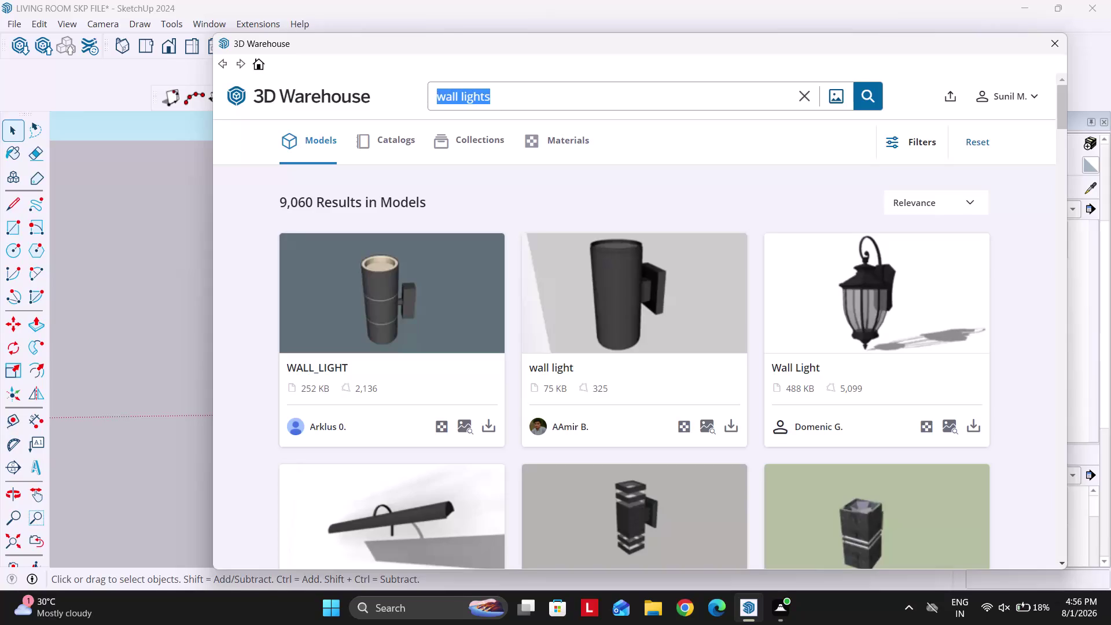
Search the 3D Warehouse for 'plants'.
text(plant)
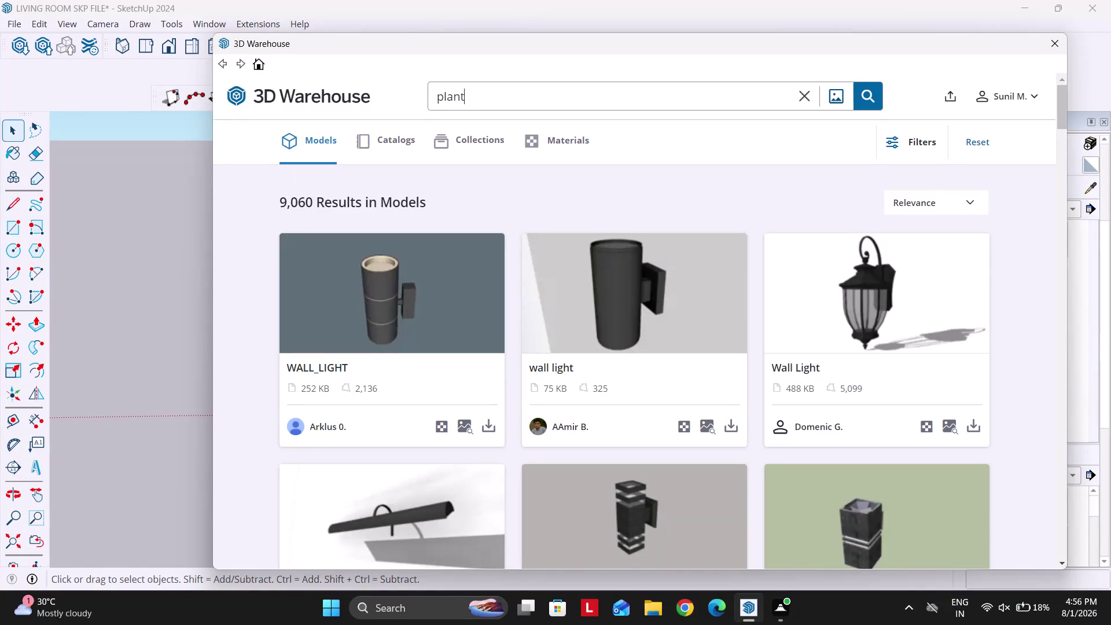
text(s)
key(Return)
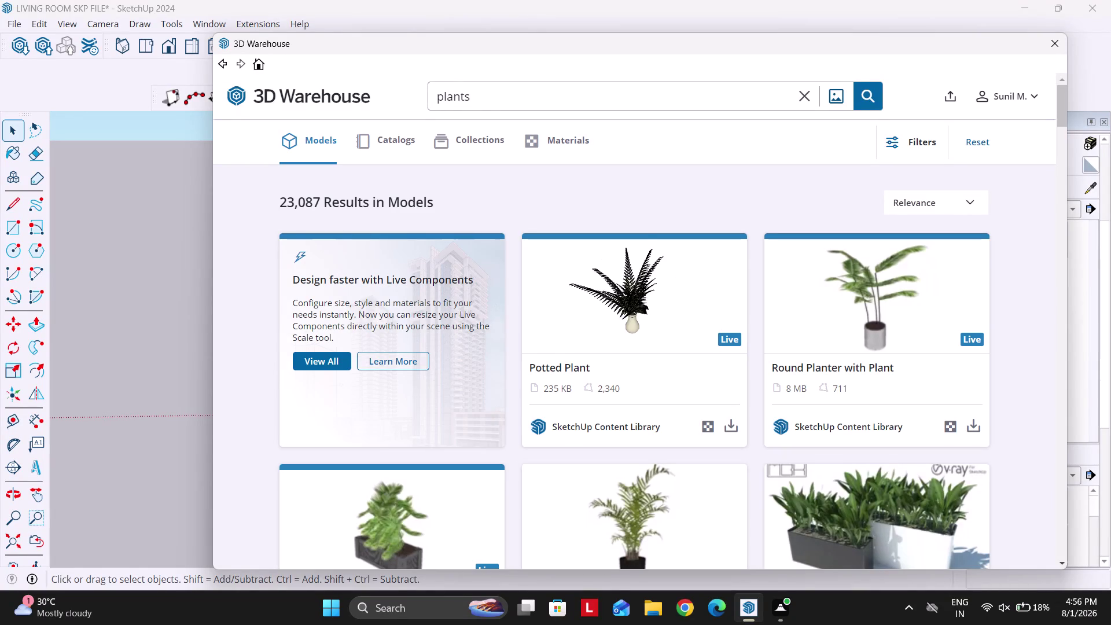
Scroll the results and download the slim 'Plant' model, confirming Yes to load it.
scroll(down, 3)
scroll(down, 3)
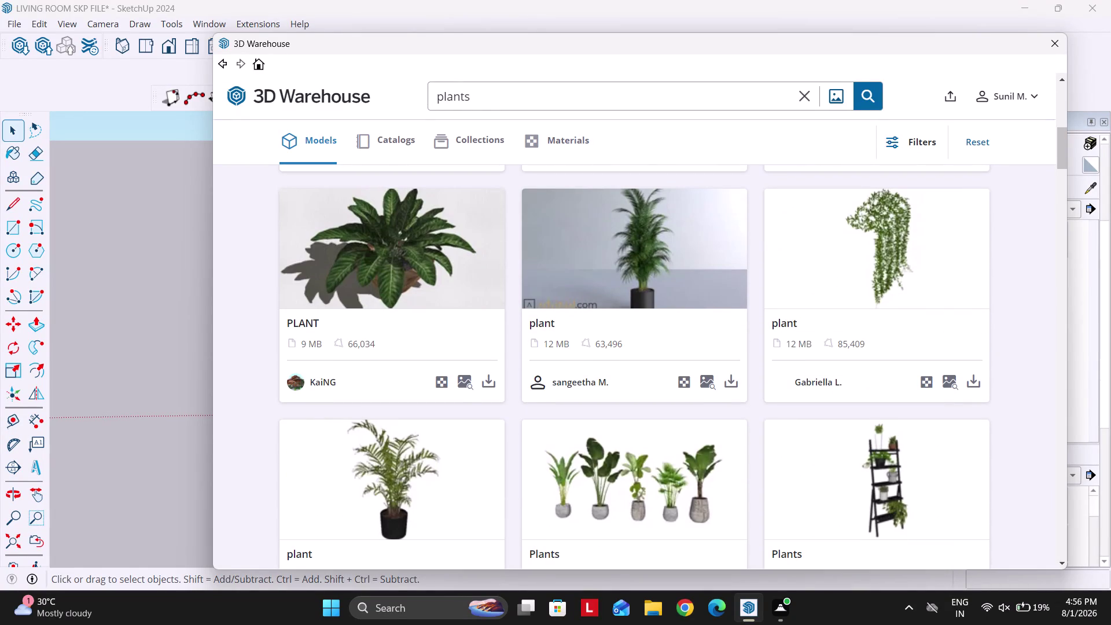
scroll(down, 3)
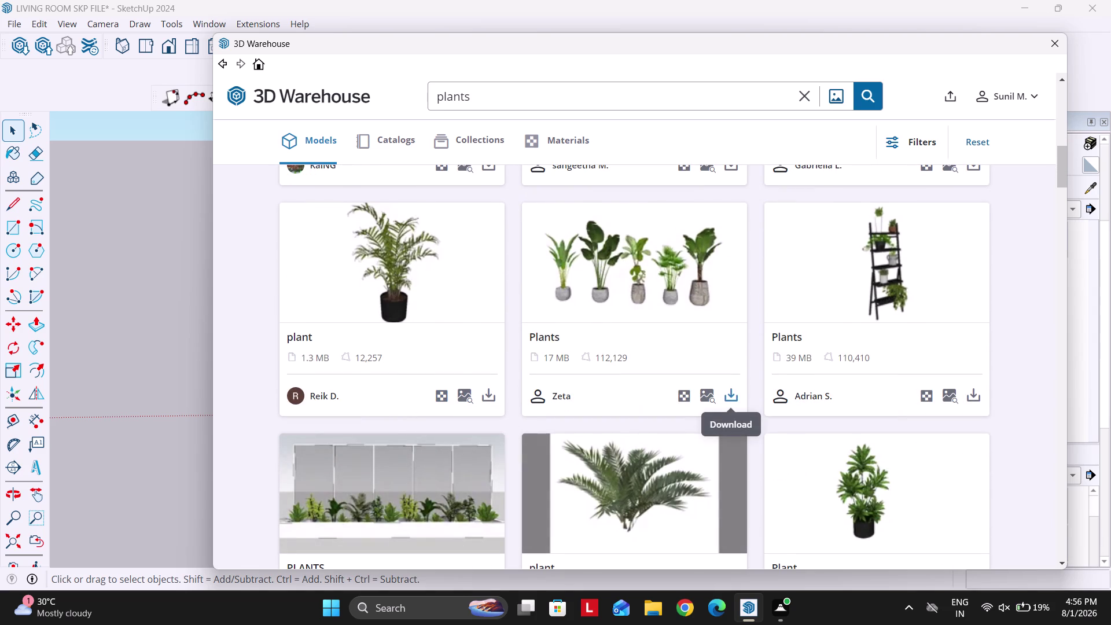
scroll(down, 3)
scroll(down, 3)
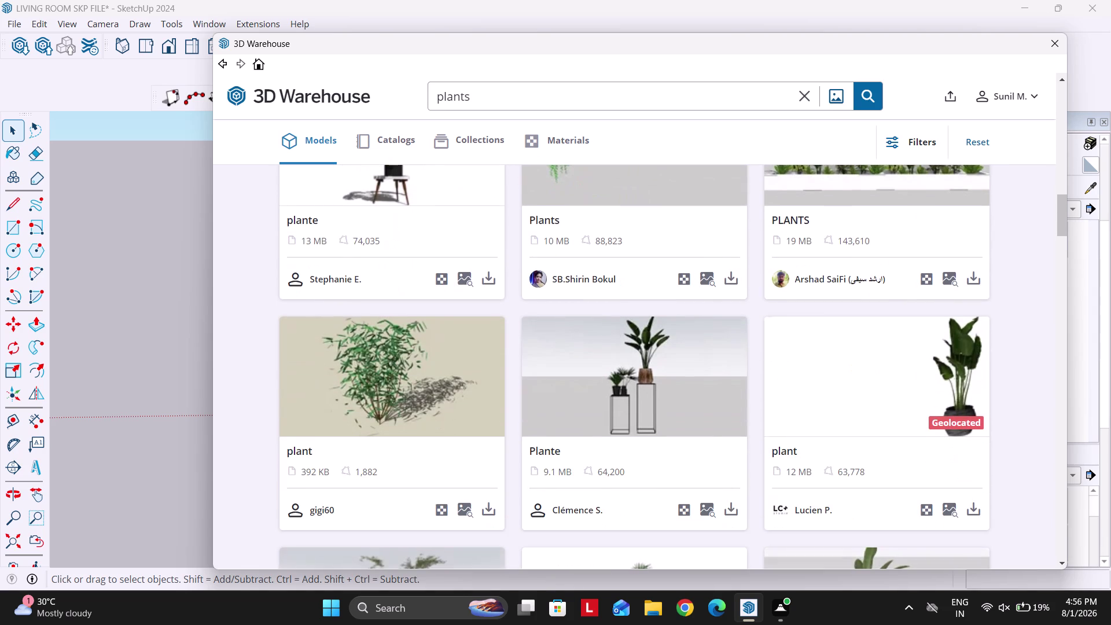
scroll(down, 3)
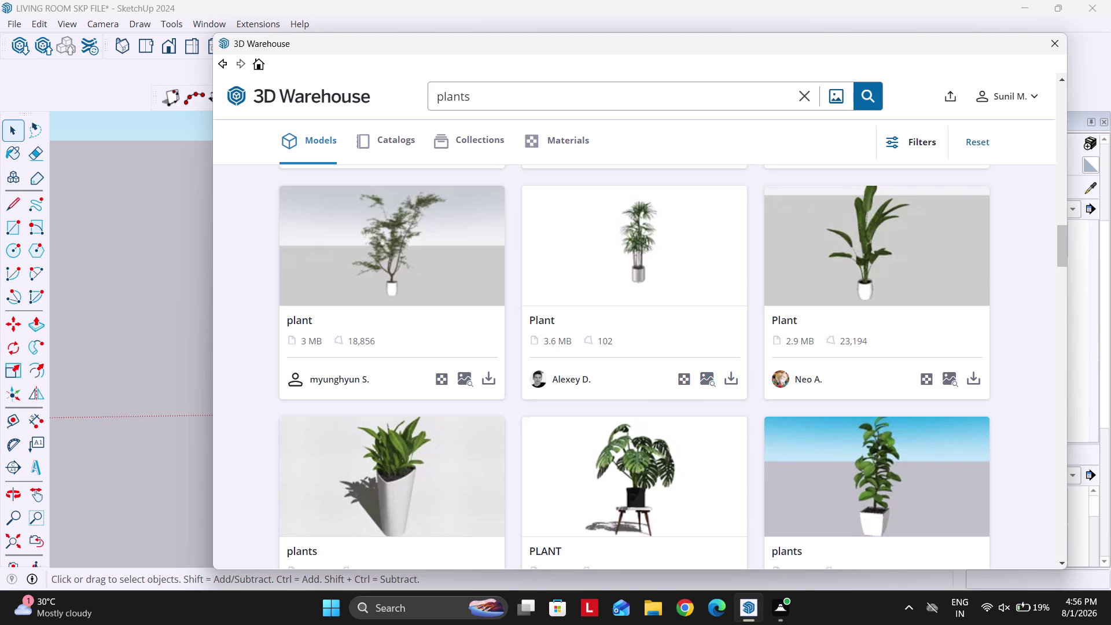
click(732, 381)
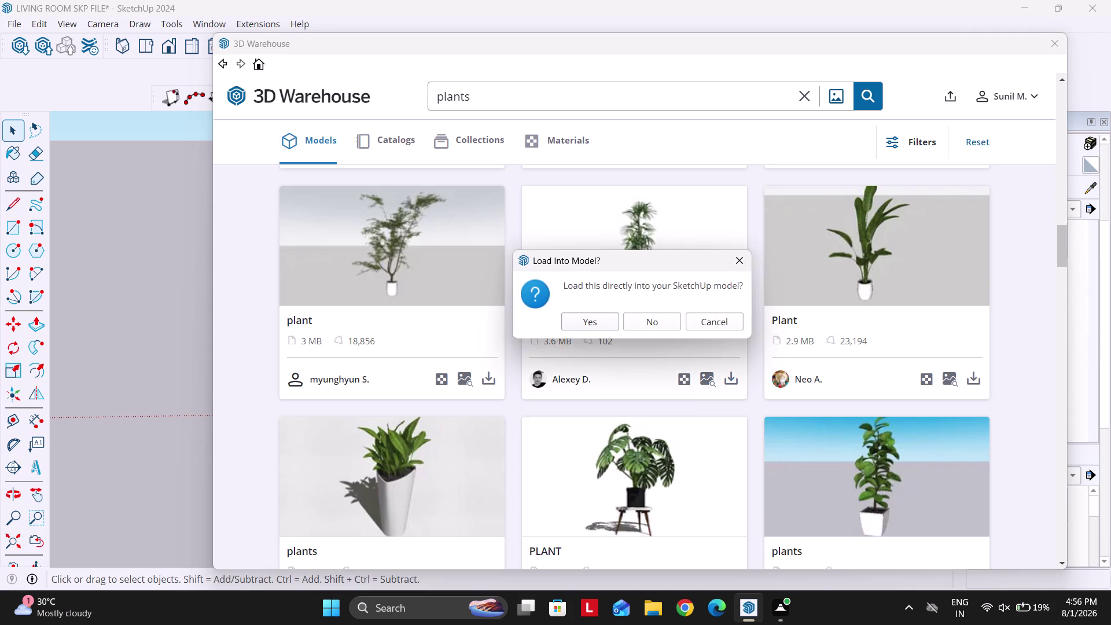
click(580, 329)
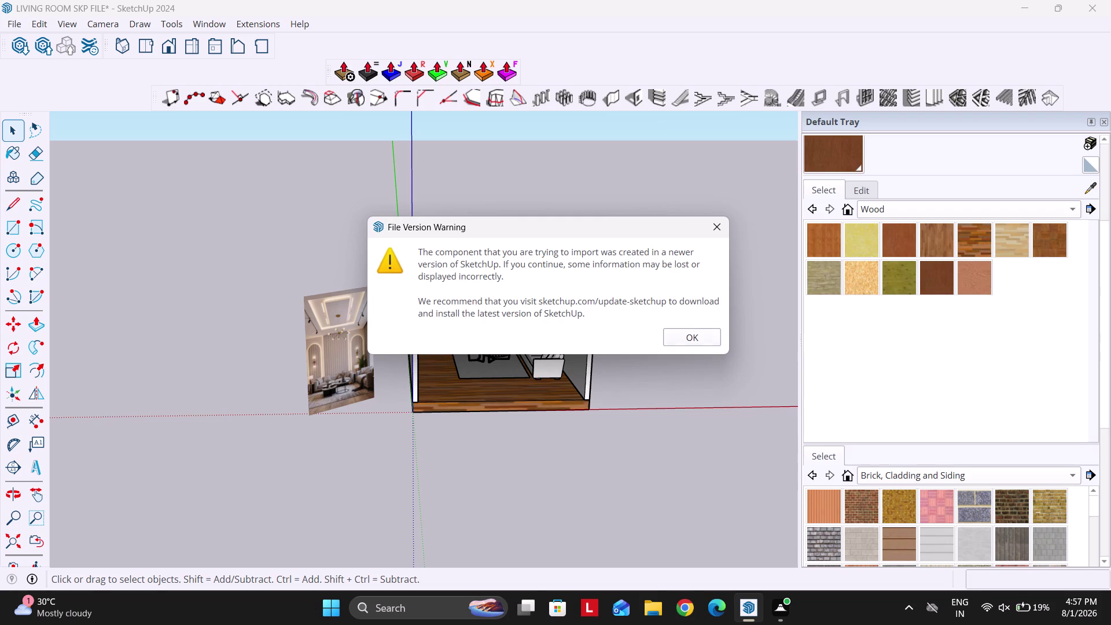
Dismiss the newer-version warning and drop the plant outside the room.
click(686, 336)
scroll(up, 3)
scroll(down, 3)
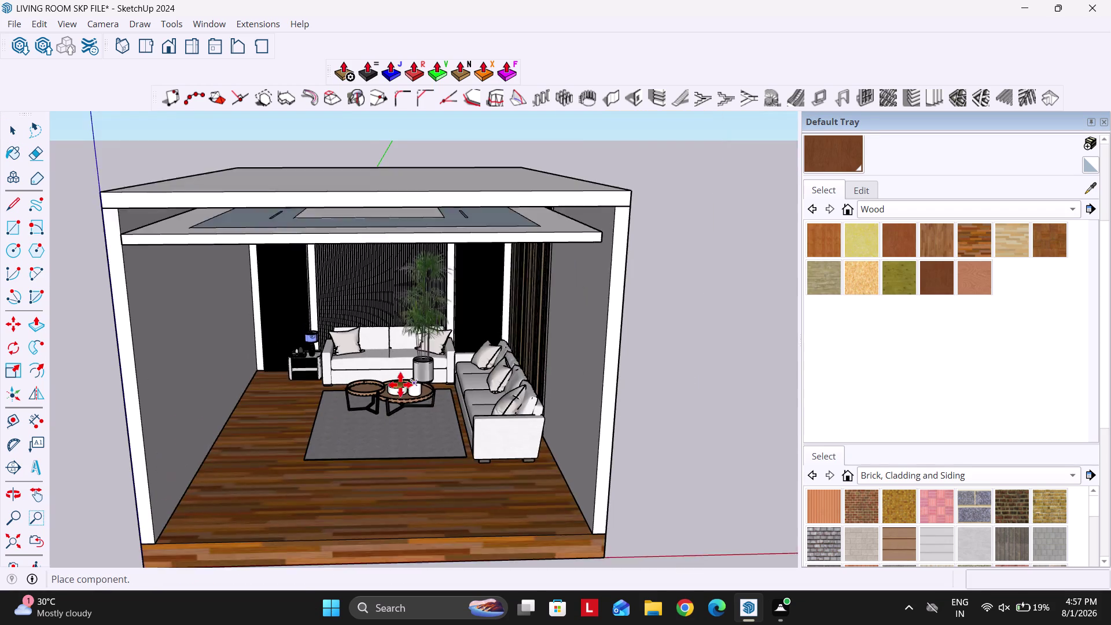
scroll(down, 3)
click(625, 409)
scroll(up, 3)
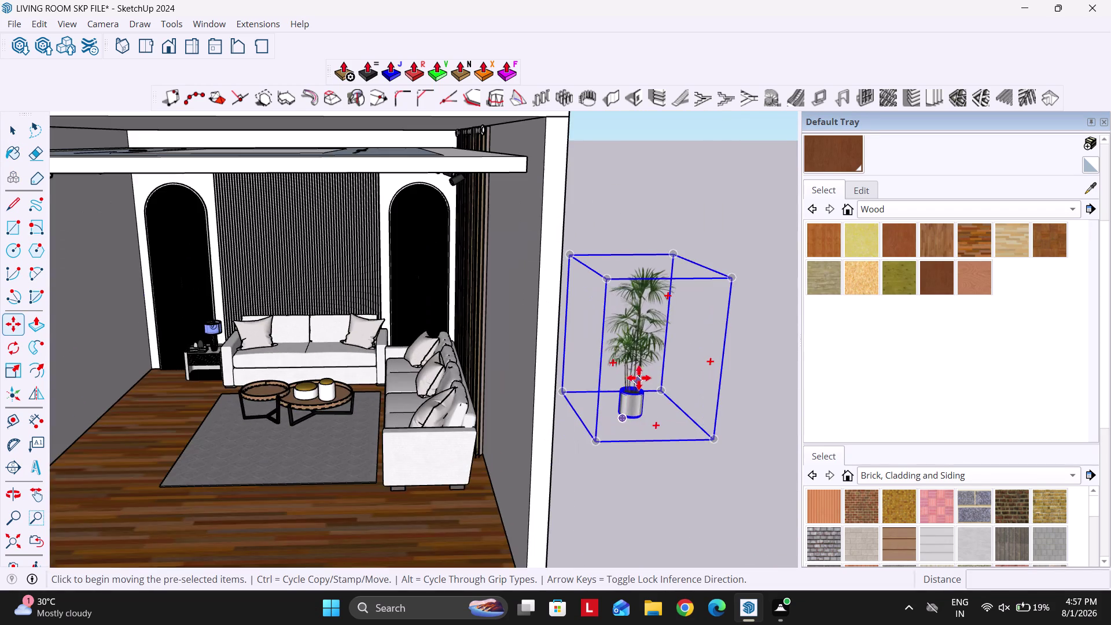
scroll(down, 3)
middle_drag(663, 385, 647, 386)
Scale the plant down to about 0.68 of its size.
key(s)
scroll(up, 3)
click(664, 303)
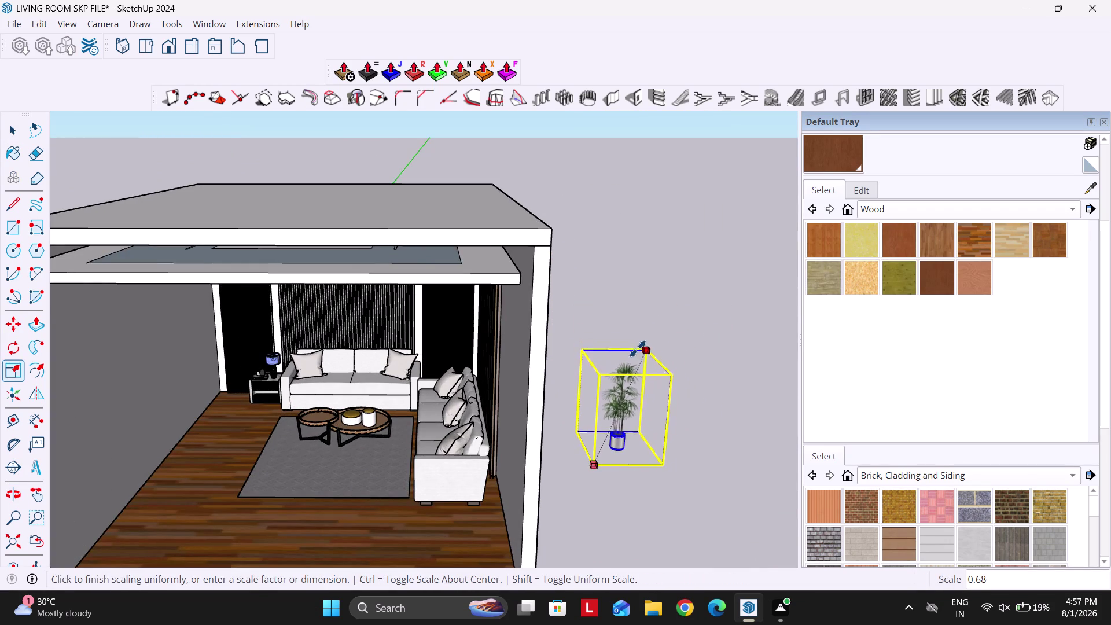
click(638, 349)
scroll(up, 3)
Move the plant into the corner beside the sofa and check the pot sits on the floor.
key(m)
click(622, 454)
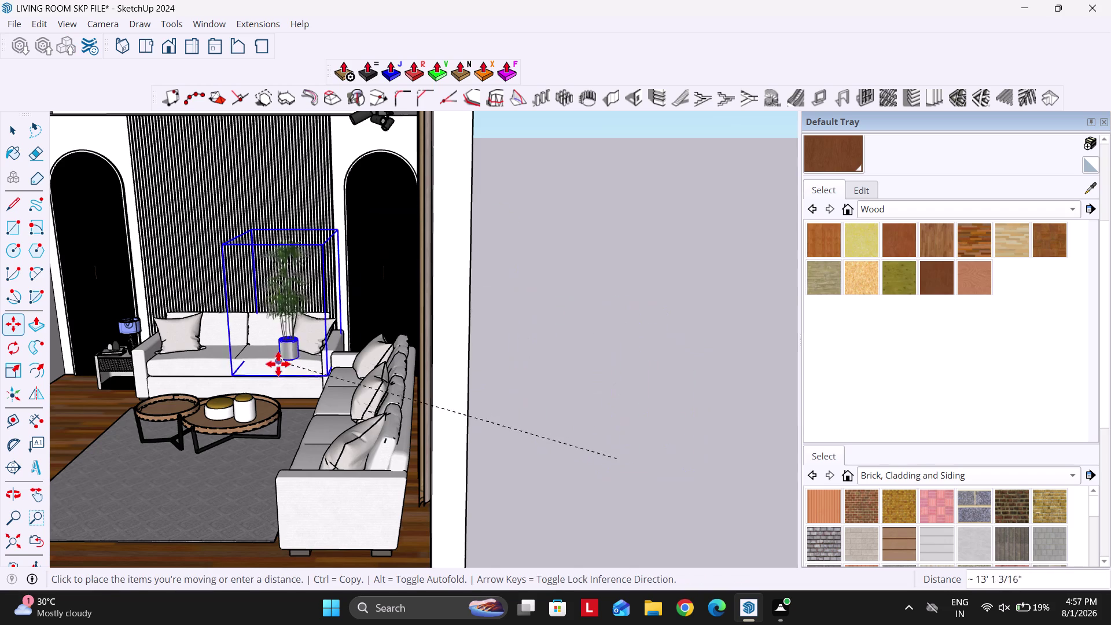
scroll(up, 3)
middle_drag(286, 330, 391, 493)
scroll(up, 3)
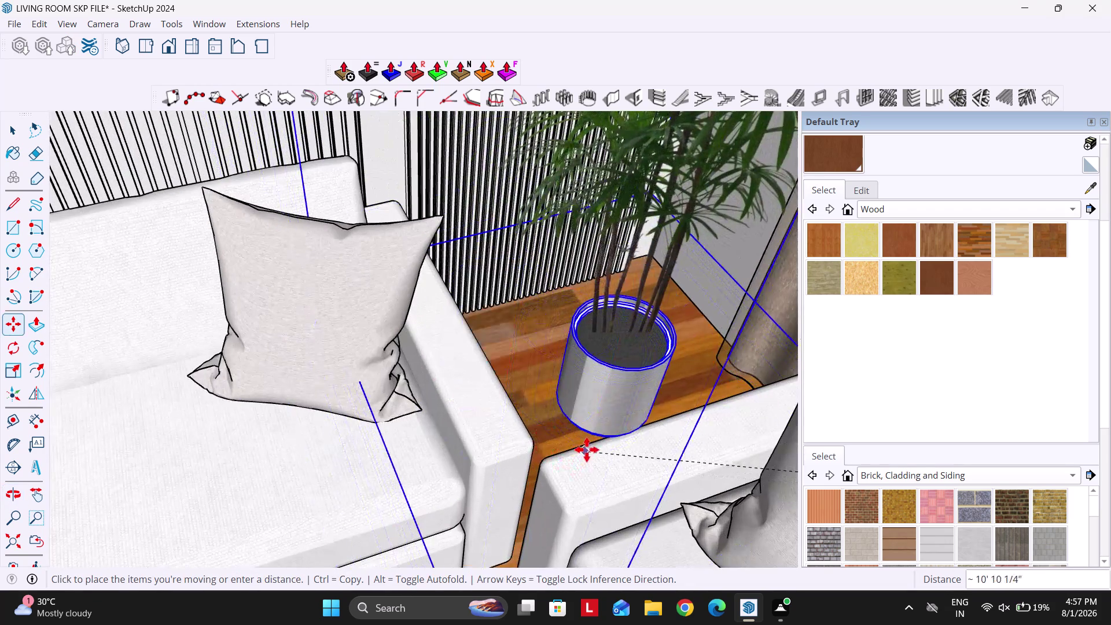
click(570, 419)
scroll(up, 3)
middle_drag(545, 421, 555, 263)
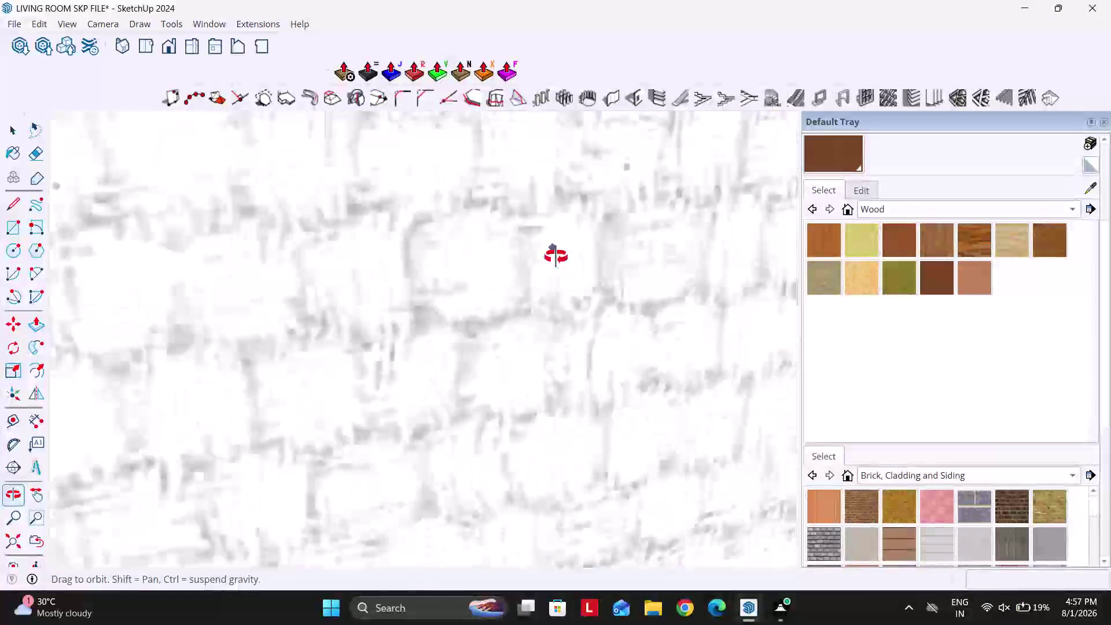
middle_drag(555, 263, 546, 350)
scroll(down, 3)
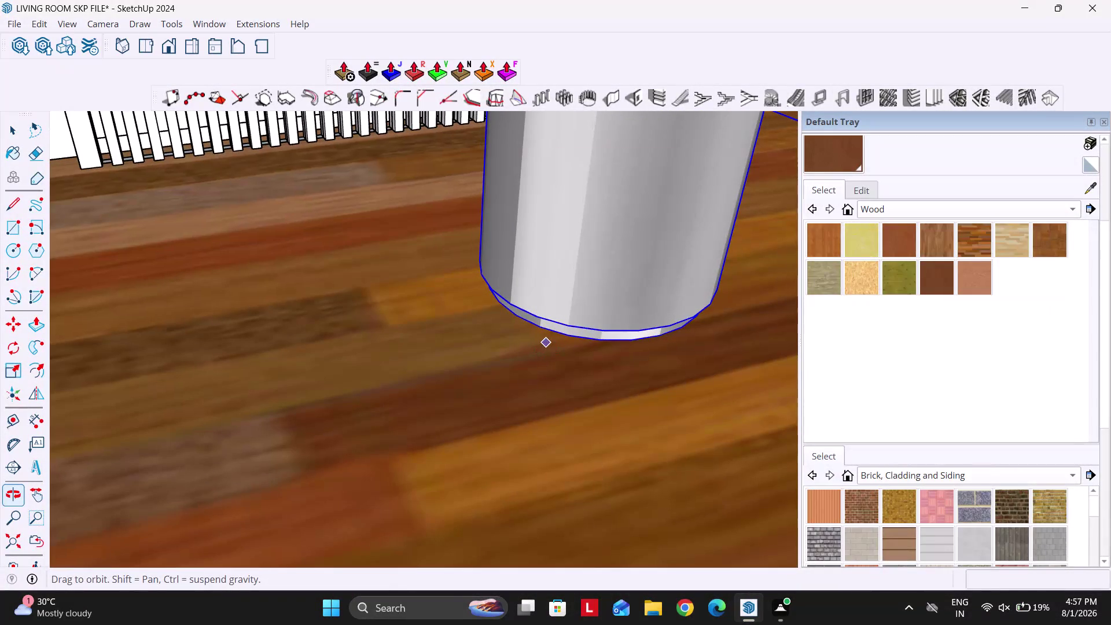
scroll(down, 3)
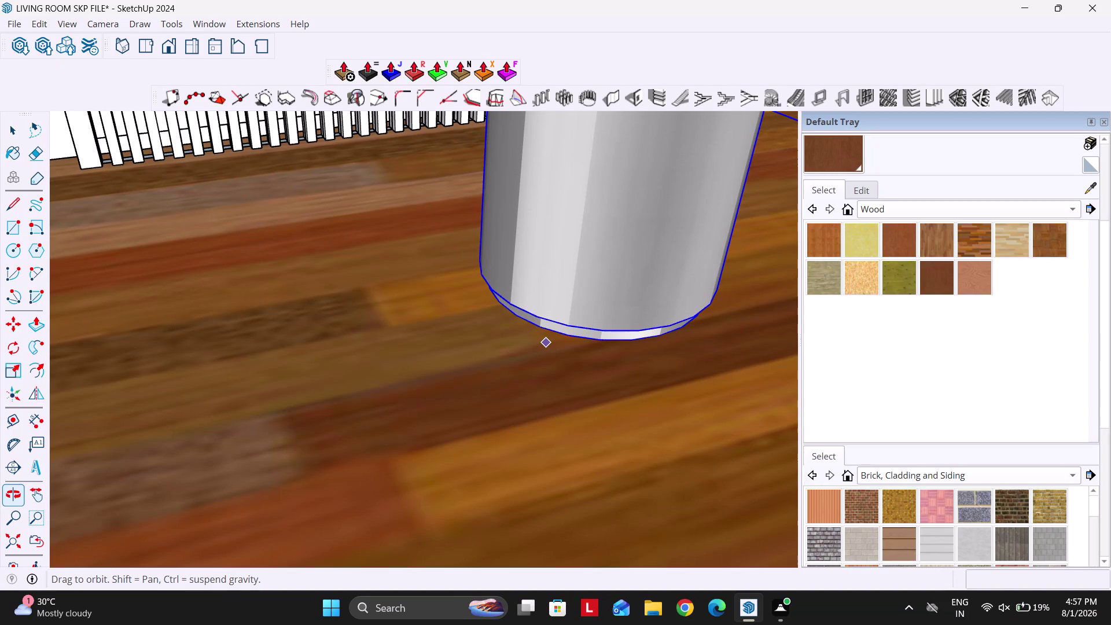
scroll(down, 3)
scroll(down, 3)
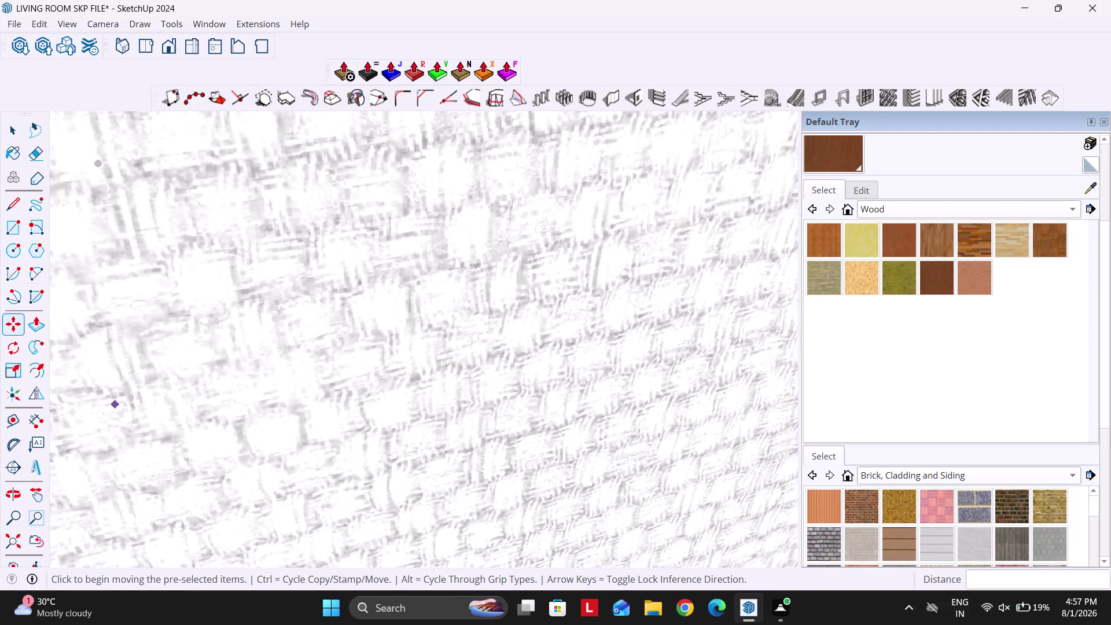
Reposition the plant closer to the wall corner.
click(21, 535)
middle_drag(504, 383, 404, 279)
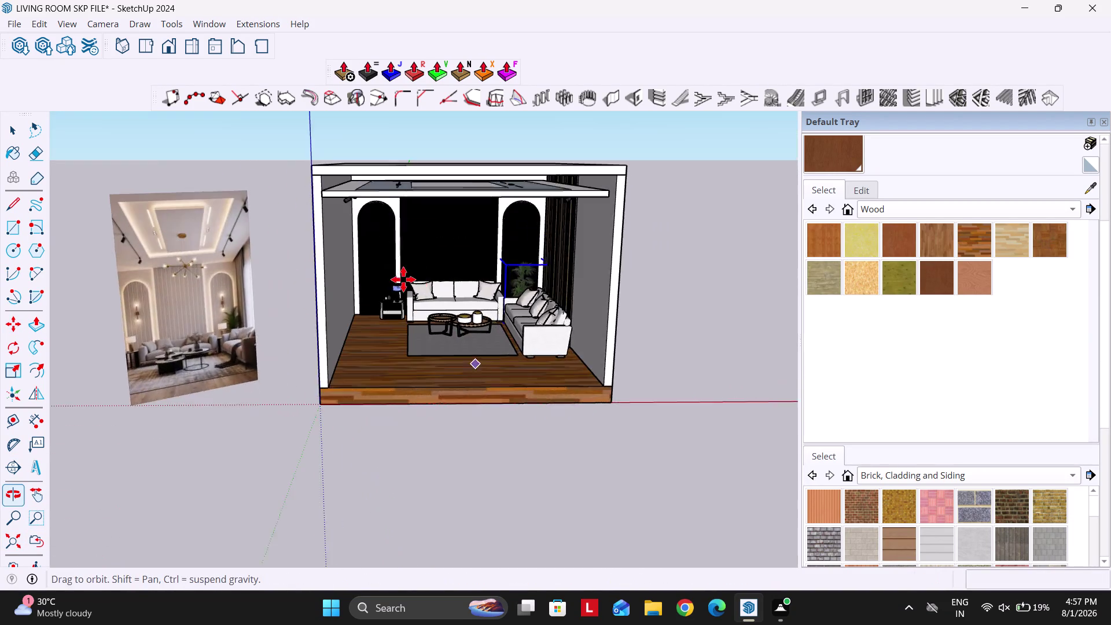
scroll(up, 3)
middle_drag(521, 270, 454, 251)
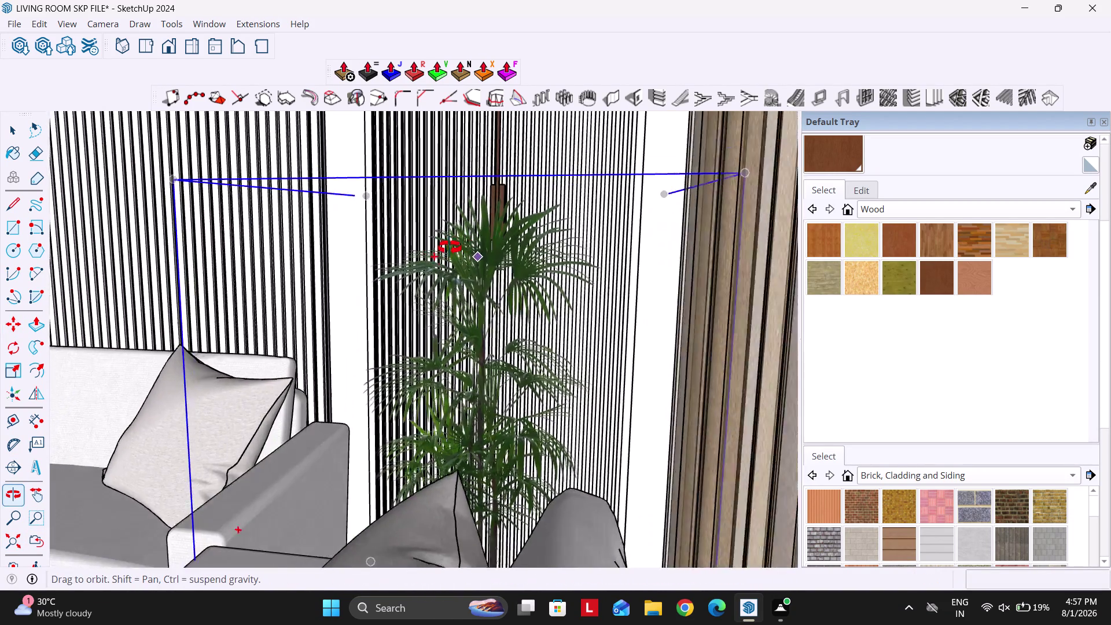
middle_drag(454, 251, 564, 424)
click(556, 422)
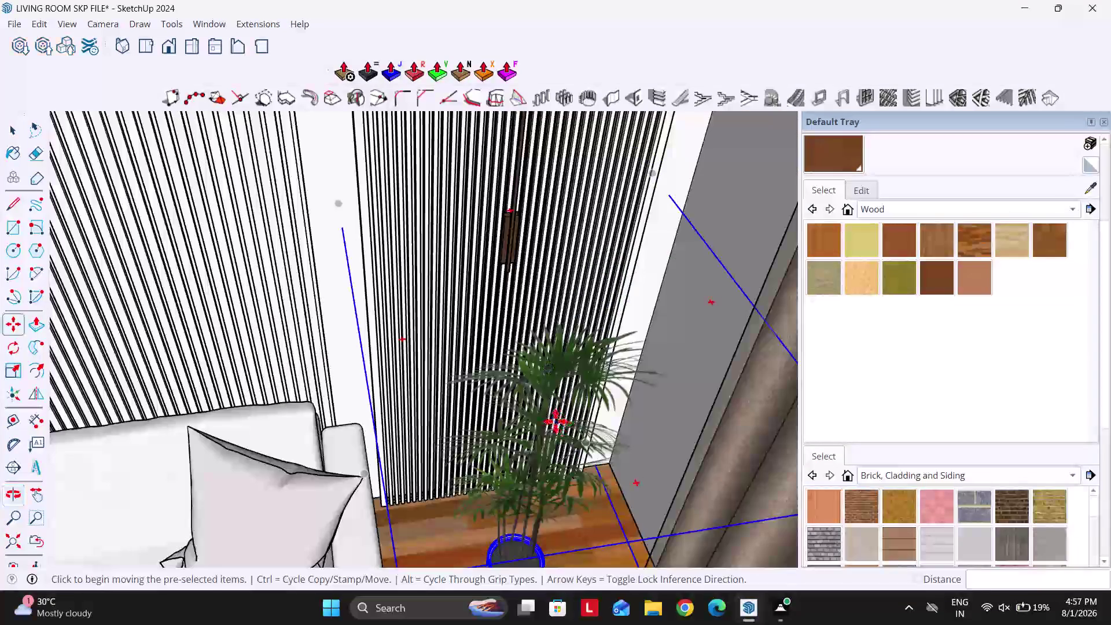
key(Right)
click(628, 422)
middle_drag(627, 411, 528, 391)
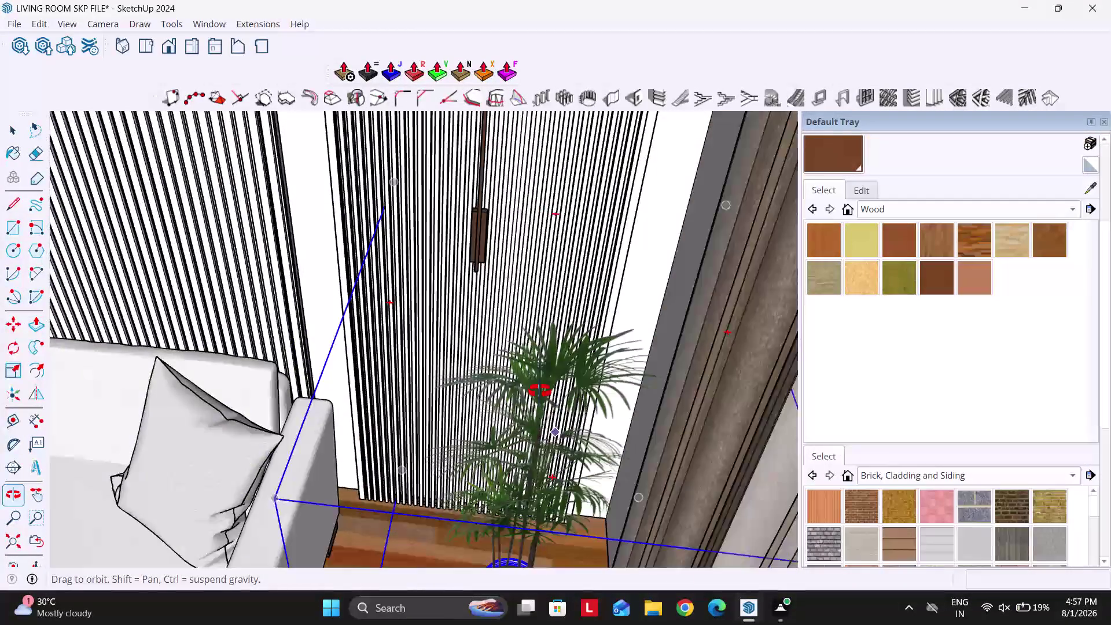
middle_drag(528, 392, 706, 456)
click(649, 390)
Pick up the plant again and inspect the pot from above along the slatted wall.
key(Left)
click(636, 379)
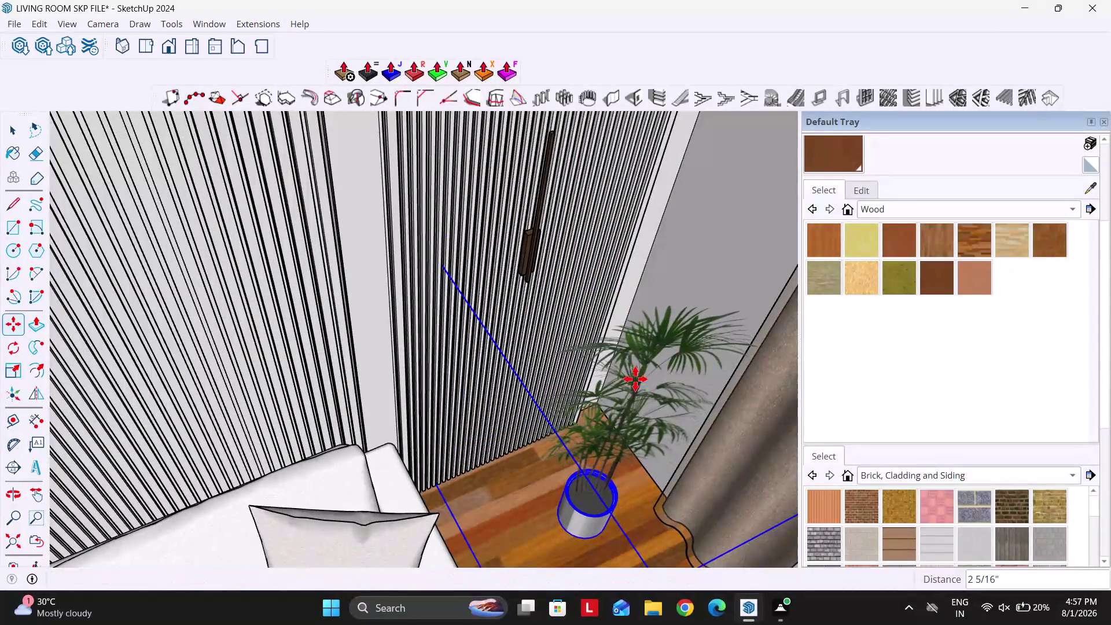
middle_drag(597, 377, 643, 416)
scroll(up, 3)
middle_drag(618, 348, 674, 366)
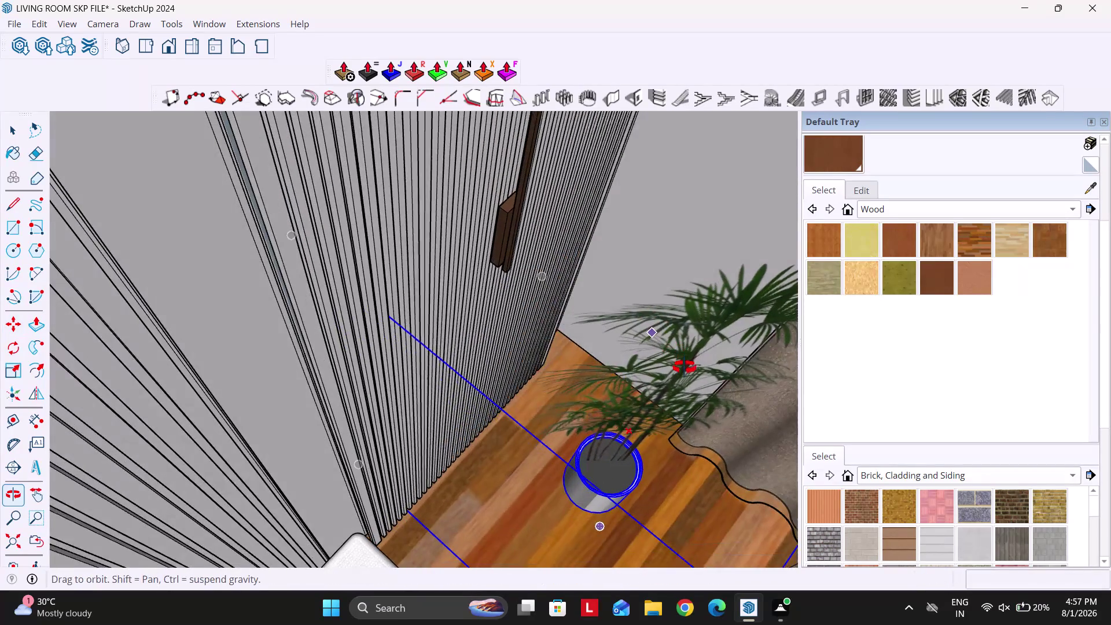
middle_drag(674, 366, 690, 369)
middle_drag(693, 315, 508, 316)
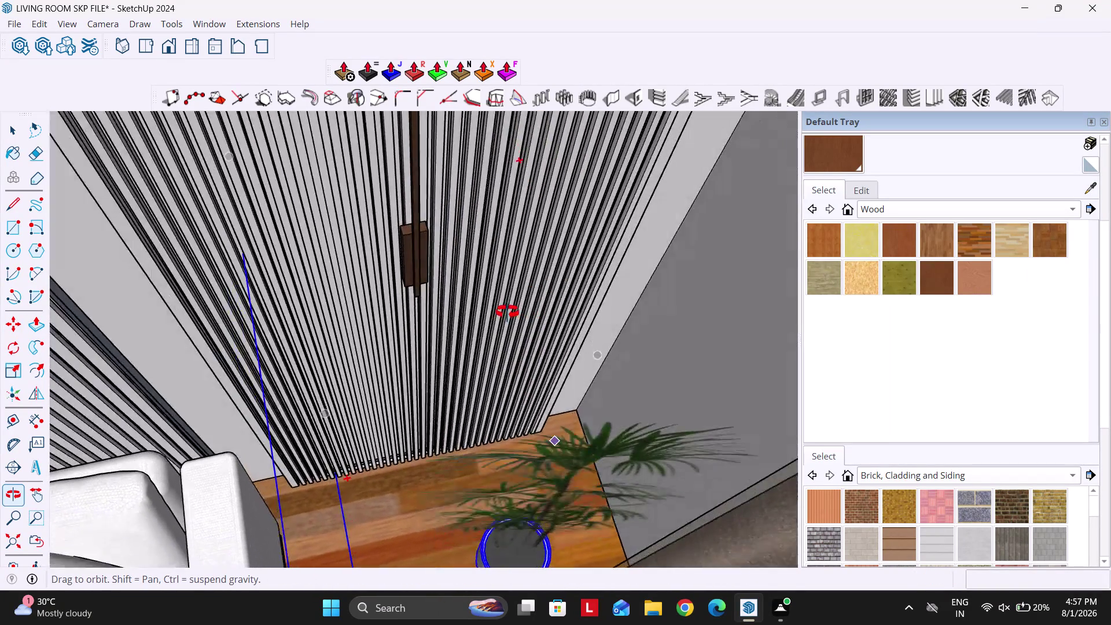
middle_drag(509, 316, 506, 300)
Delete the plant from the model and reopen the 3D Warehouse plant search.
key(space)
key(Delete)
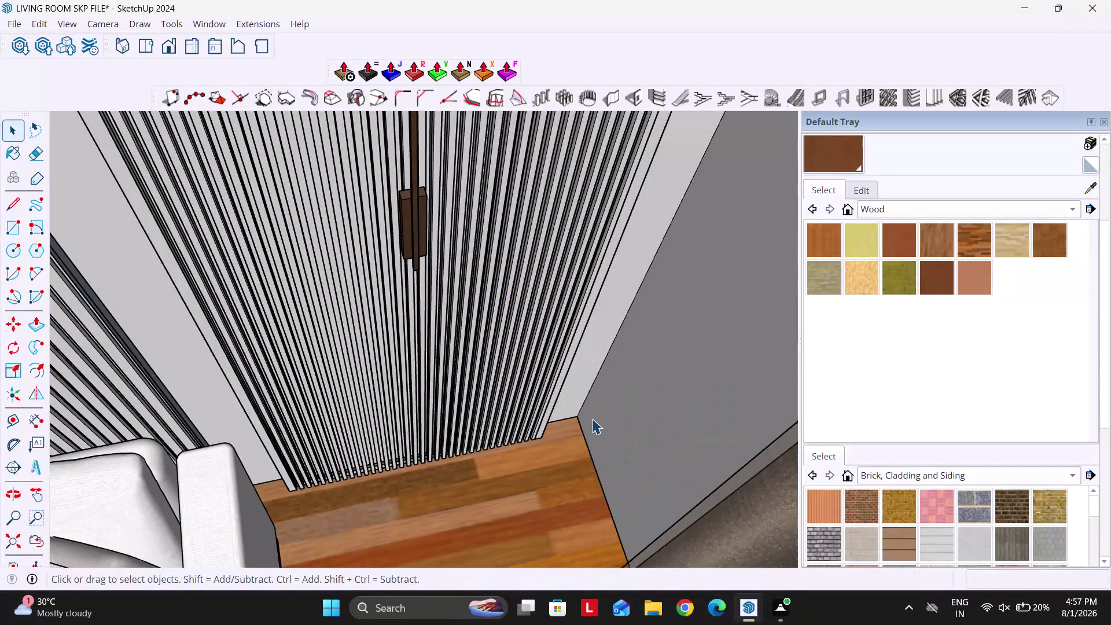
middle_drag(508, 460, 548, 350)
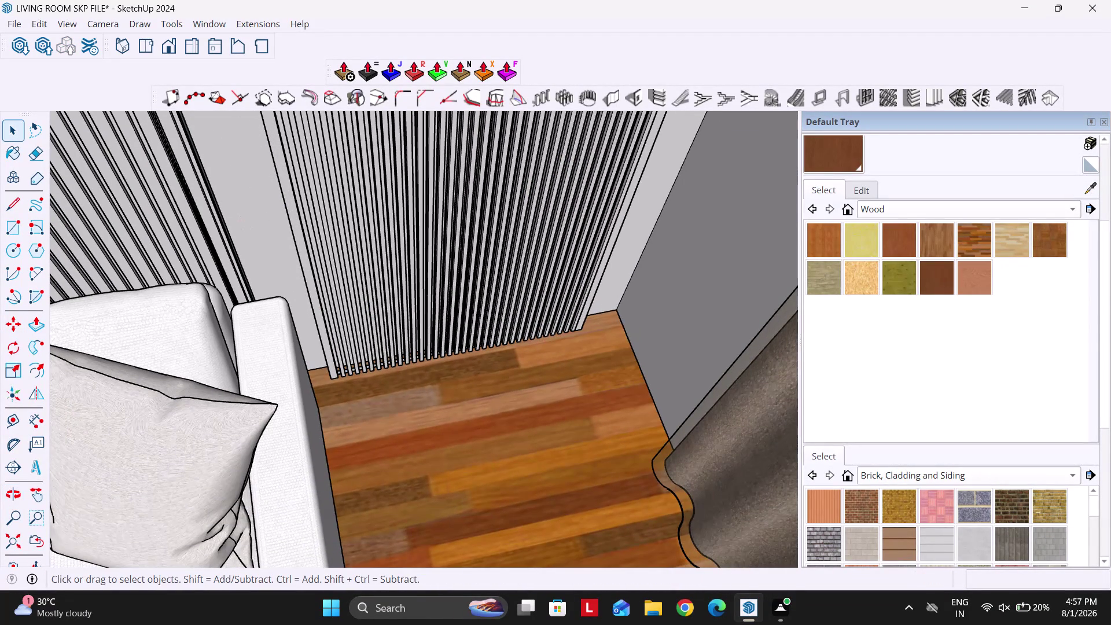
click(14, 49)
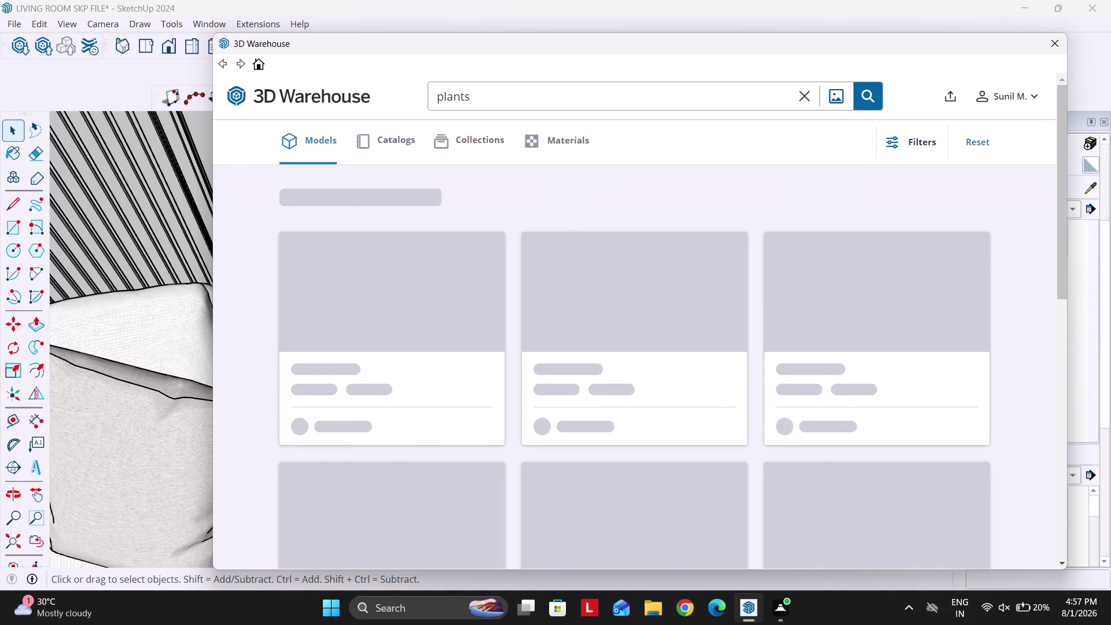
Scroll through the plant search results, clicking two results along the way.
scroll(down, 3)
scroll(down, 3)
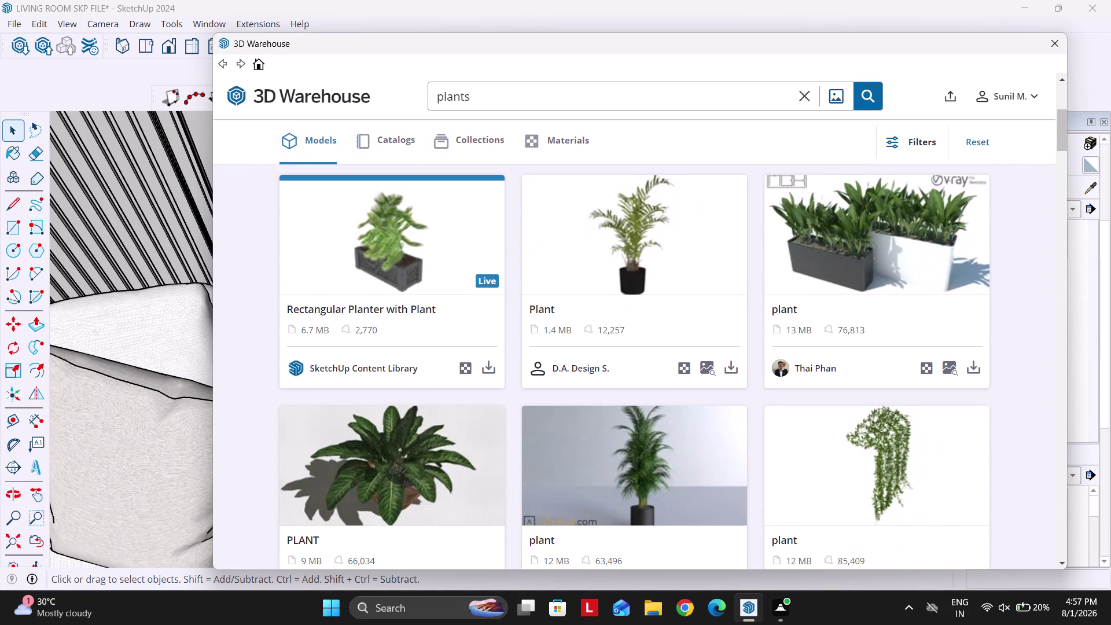
scroll(down, 3)
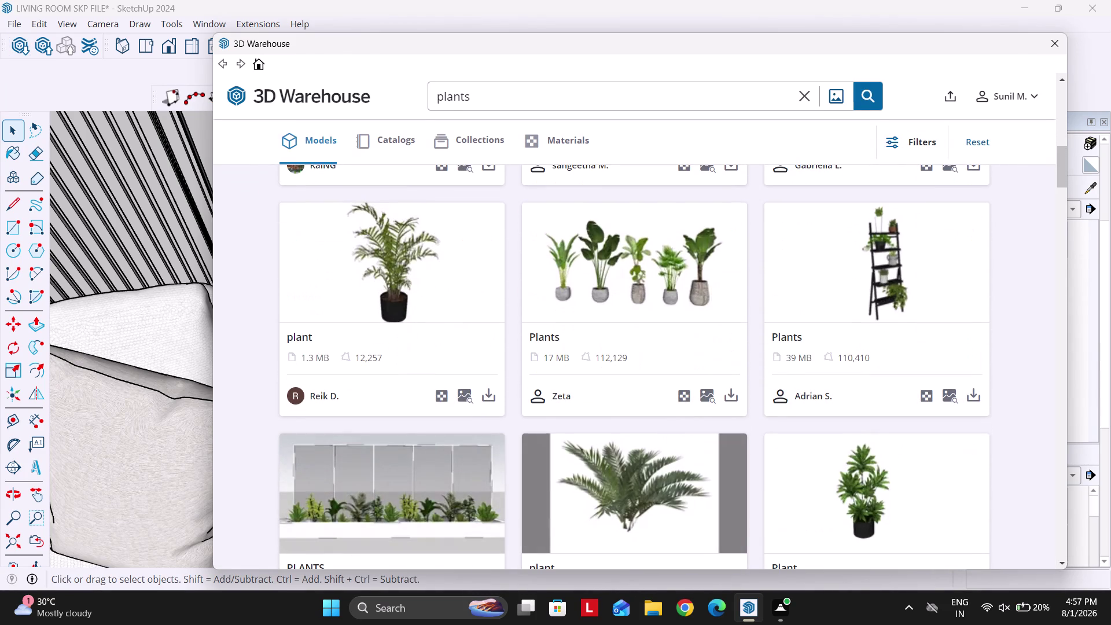
scroll(down, 3)
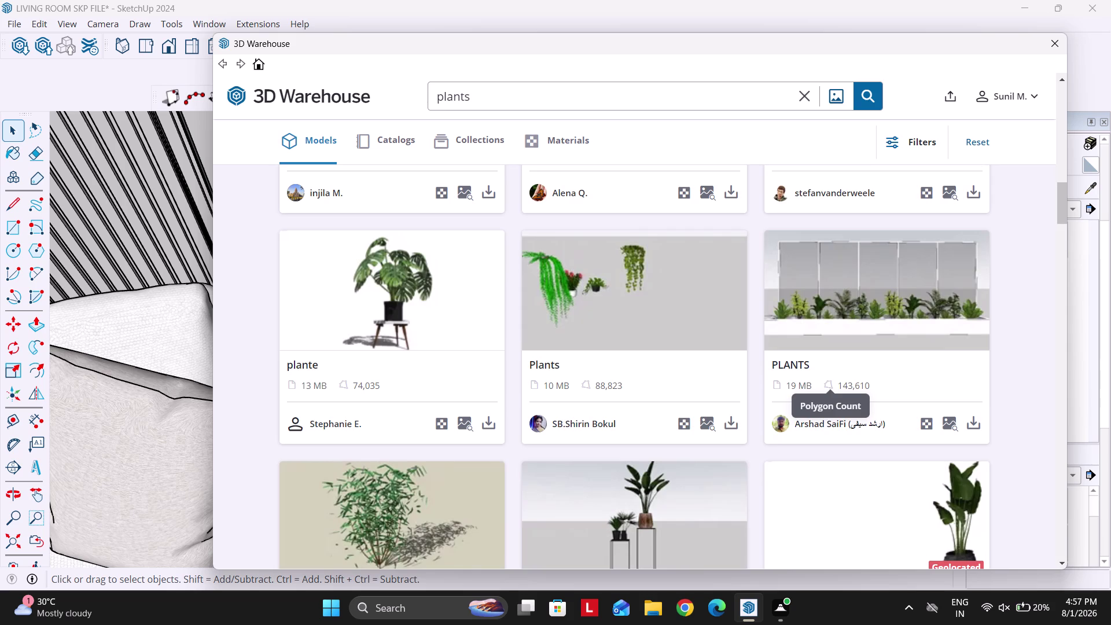
scroll(down, 3)
scroll(down, 3)
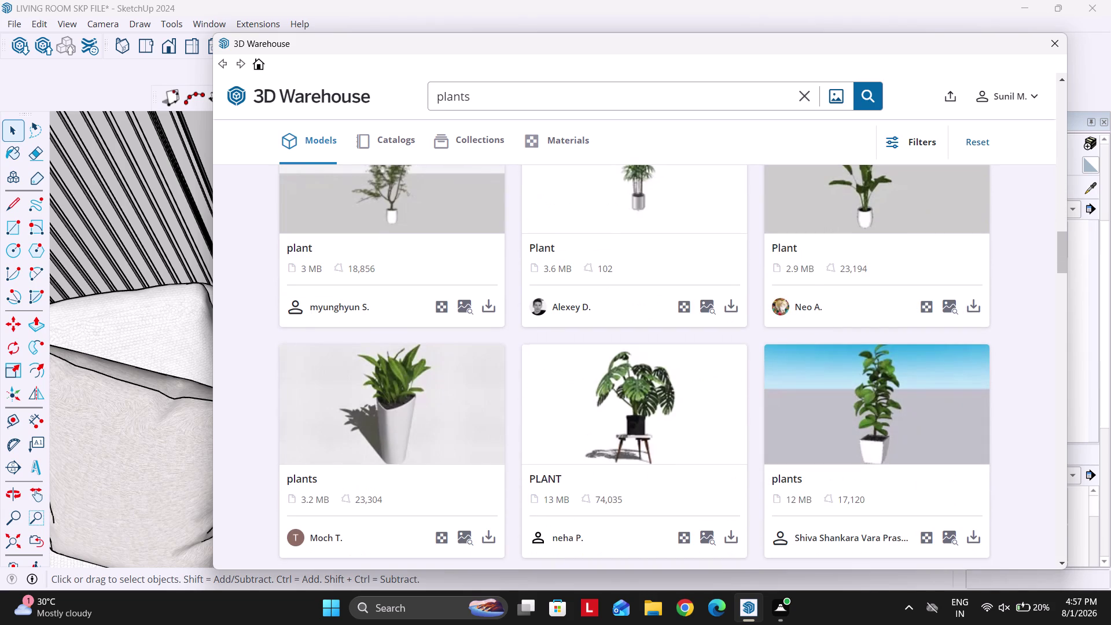
click(751, 323)
scroll(down, 3)
scroll(down, 3)
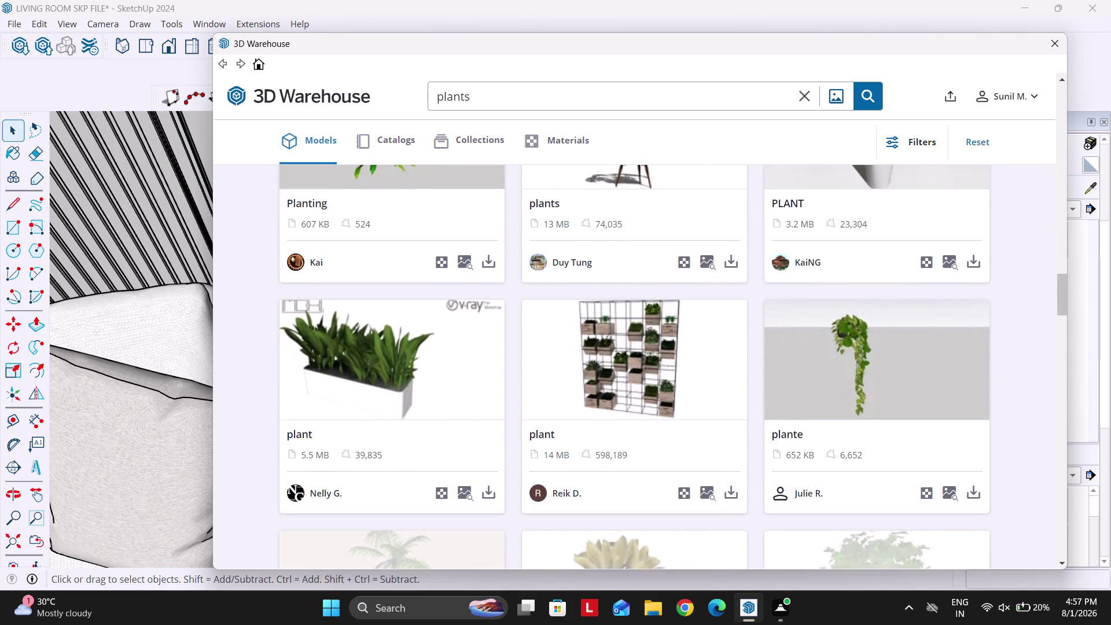
scroll(down, 3)
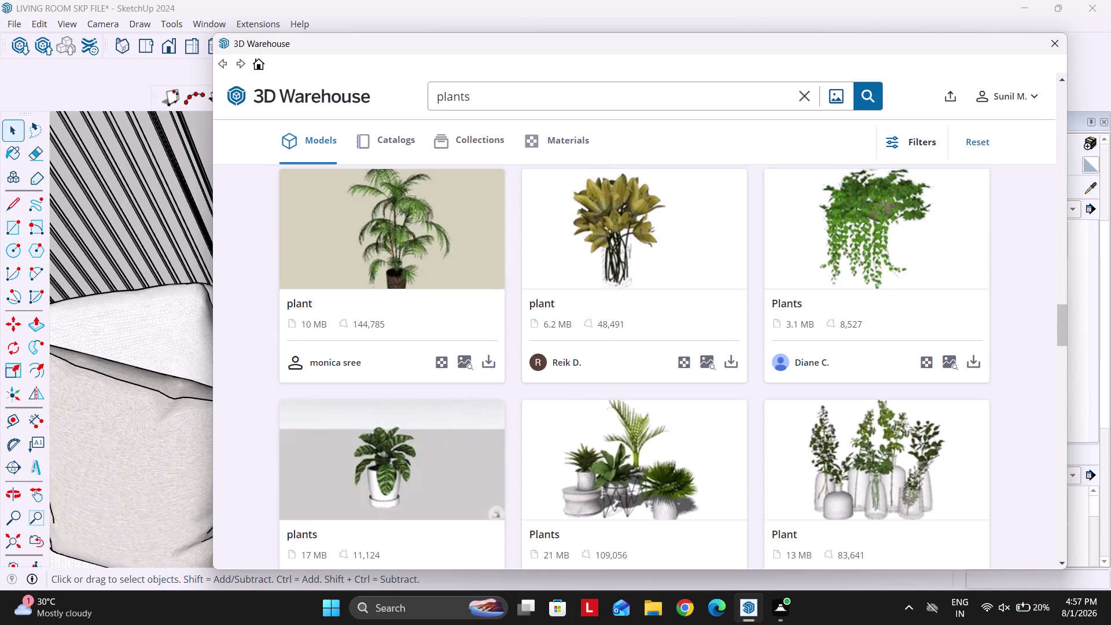
scroll(down, 3)
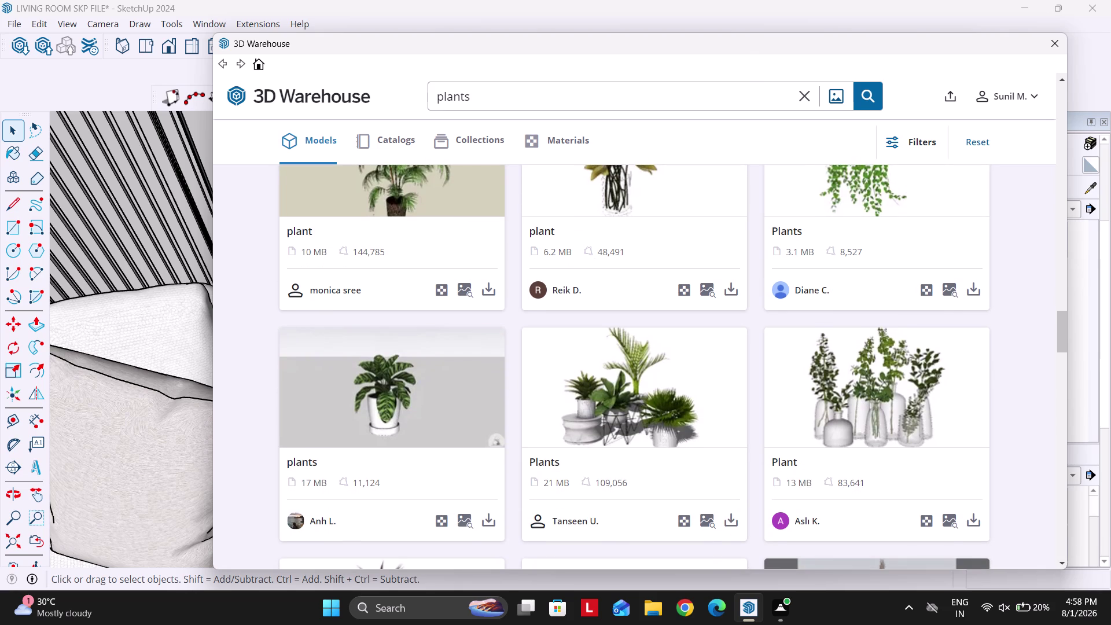
click(753, 294)
Scroll further and download the PLANT five-pot set, hitting the daily download limit.
scroll(up, 3)
scroll(down, 3)
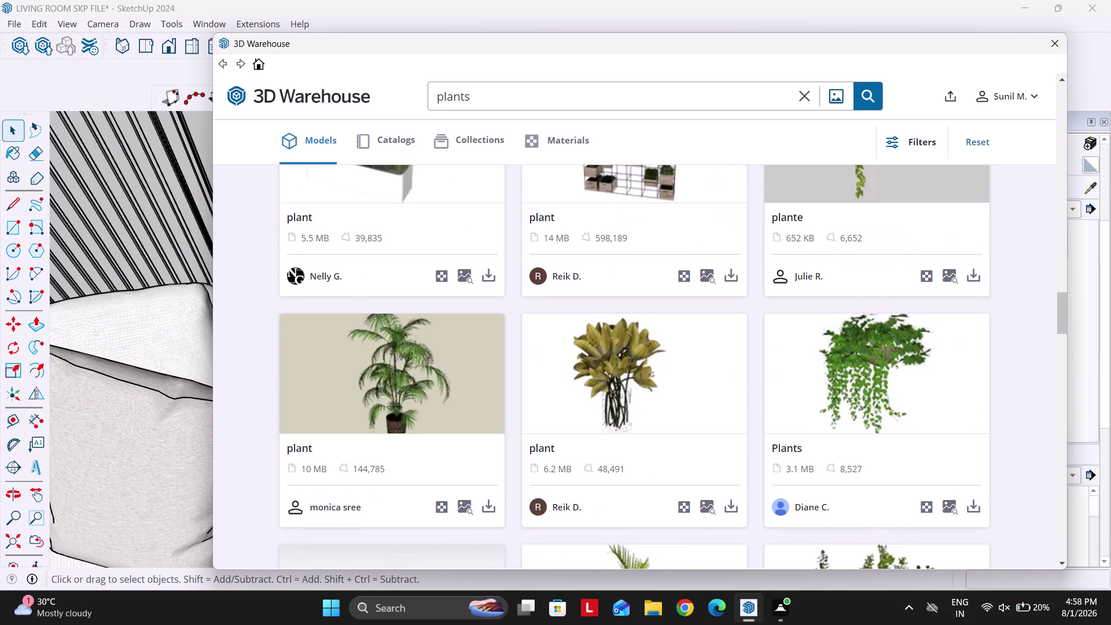
scroll(down, 3)
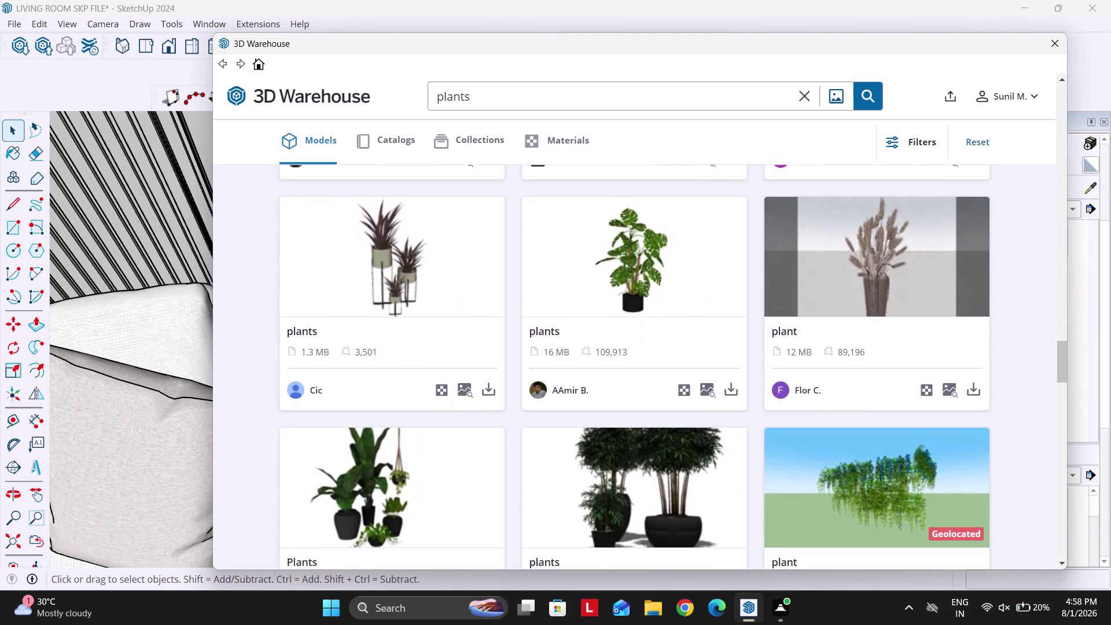
scroll(down, 3)
scroll(down, 3)
scroll(down, 3)
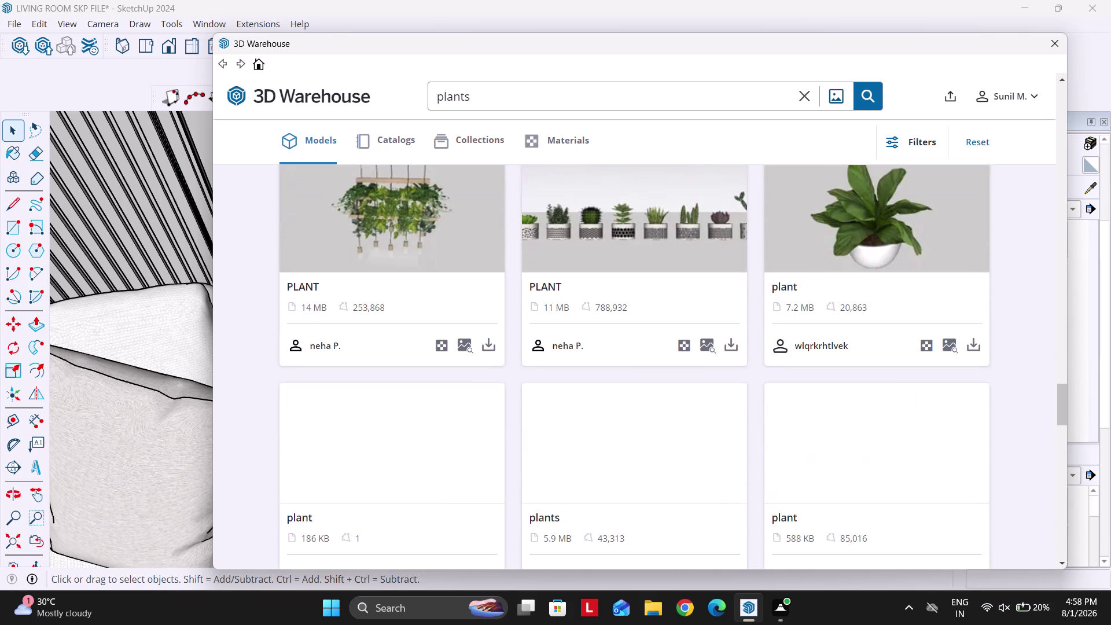
scroll(down, 3)
scroll(down, 3)
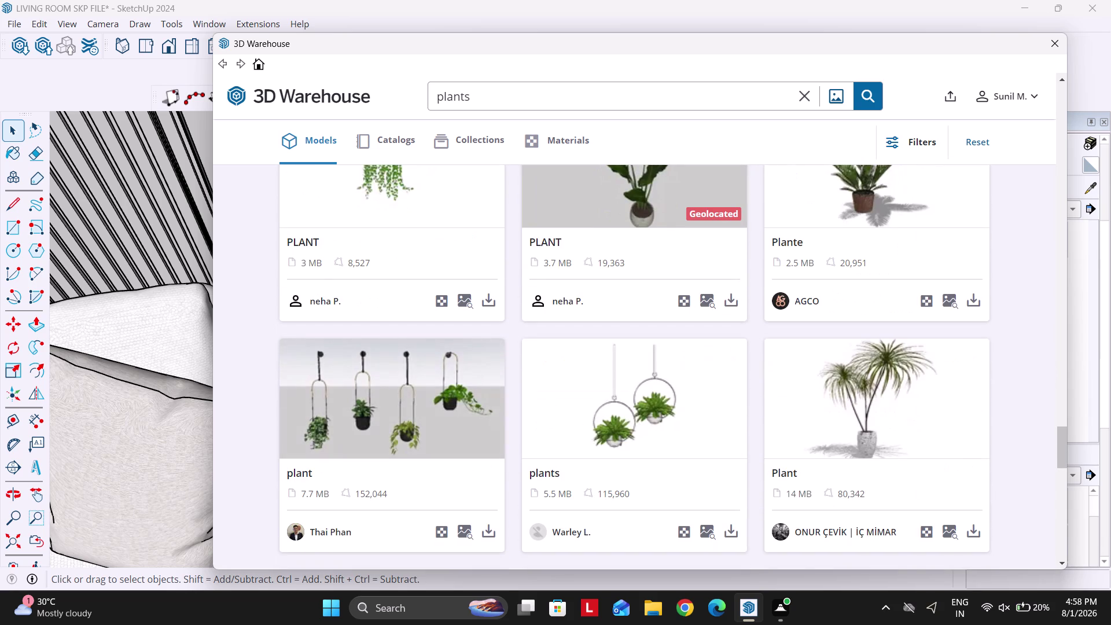
scroll(down, 3)
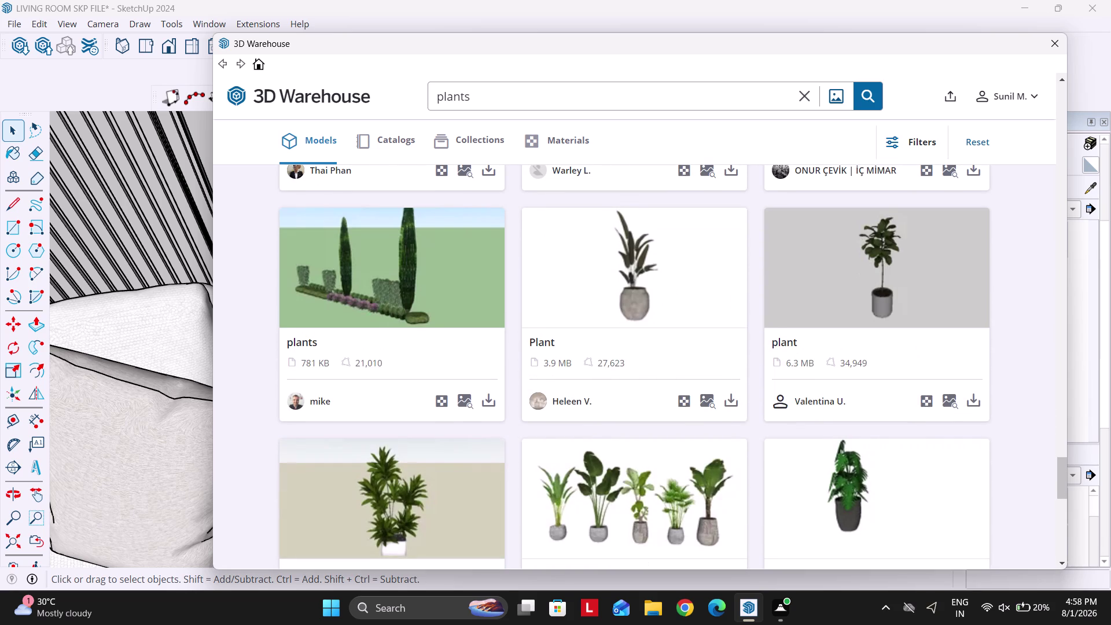
scroll(down, 3)
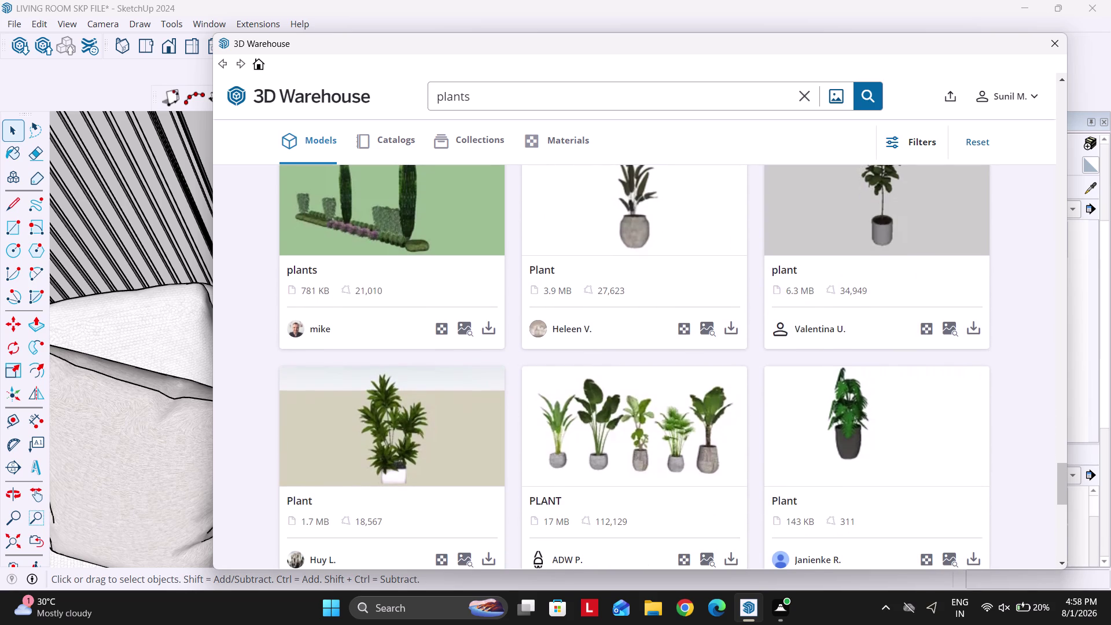
scroll(down, 3)
click(734, 420)
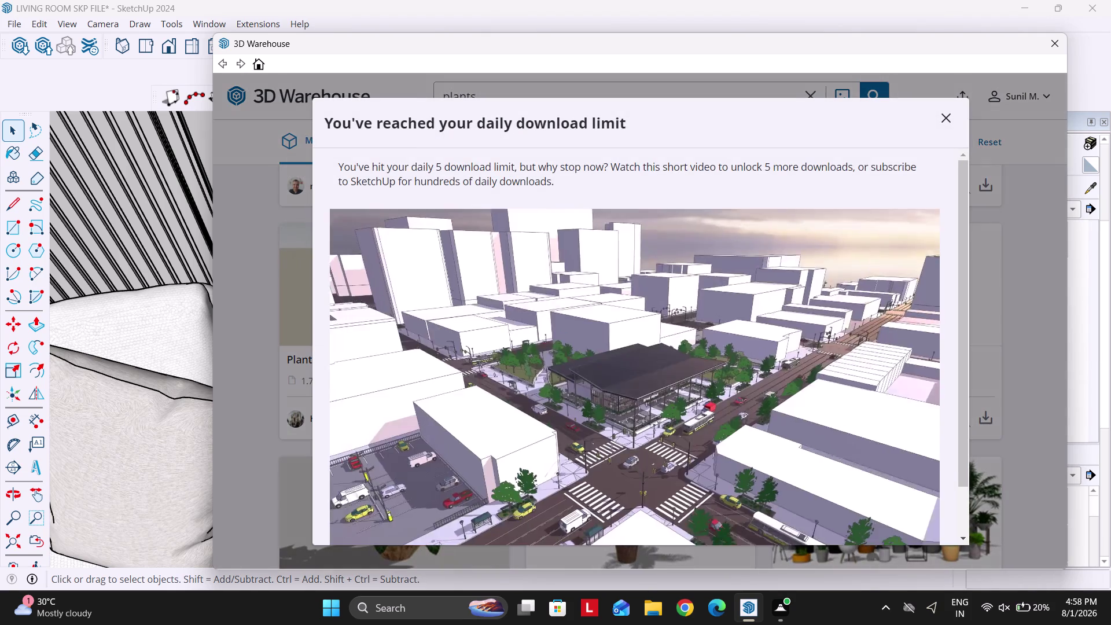
Watch the video to unlock five extra downloads, then dismiss with Maybe Later.
scroll(down, 3)
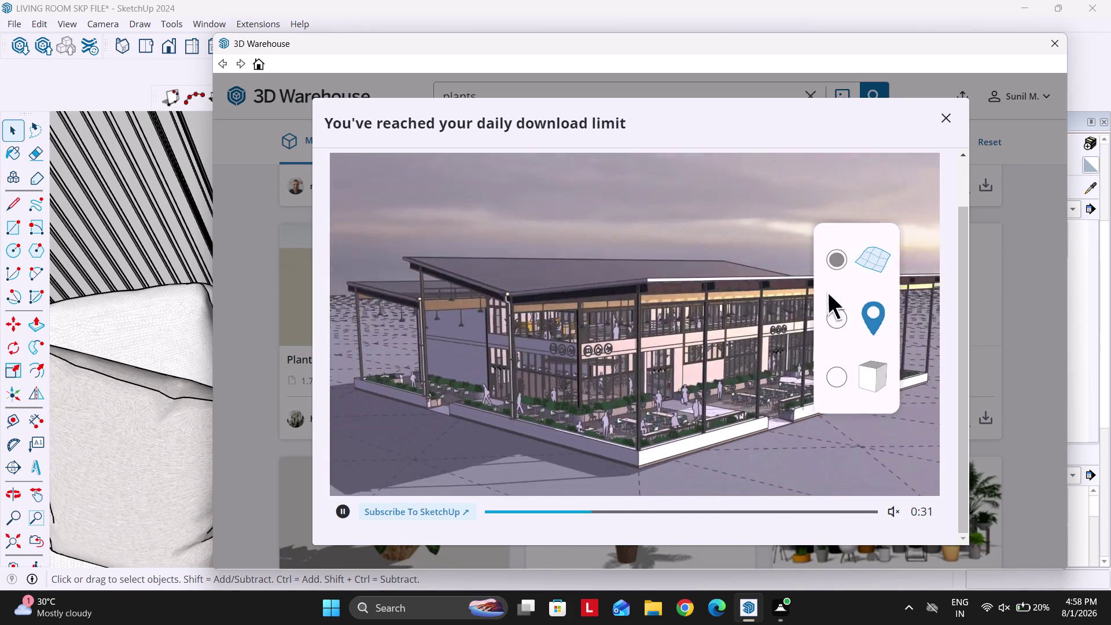
scroll(up, 3)
scroll(down, 3)
scroll(down, 3)
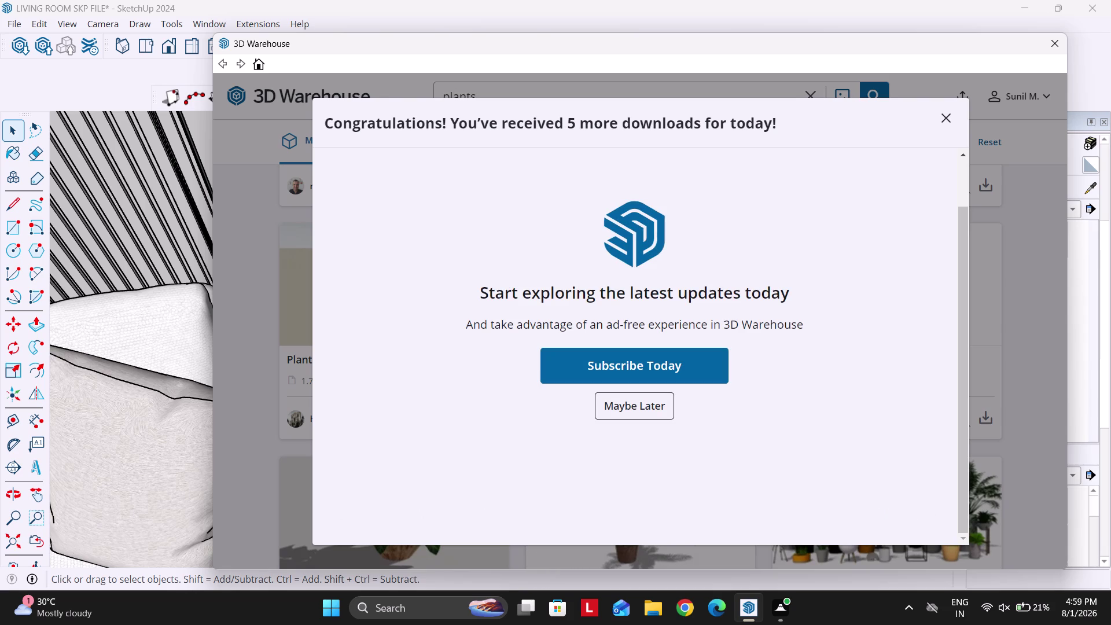
drag(636, 422, 633, 409)
click(633, 410)
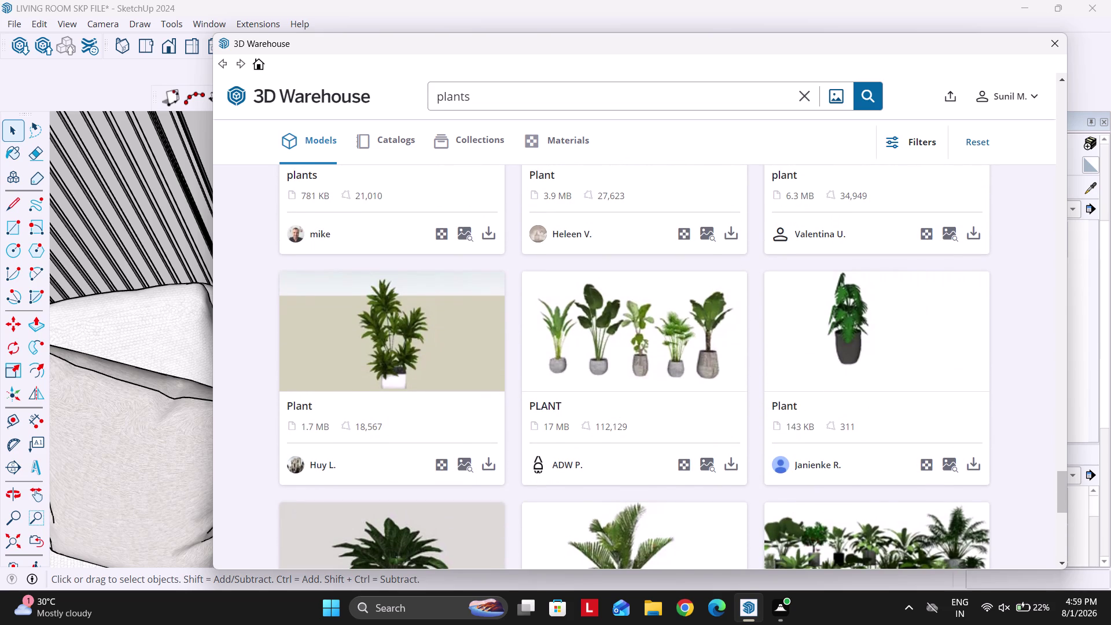
Download the five-pot PLANT set and load it into the model.
click(738, 423)
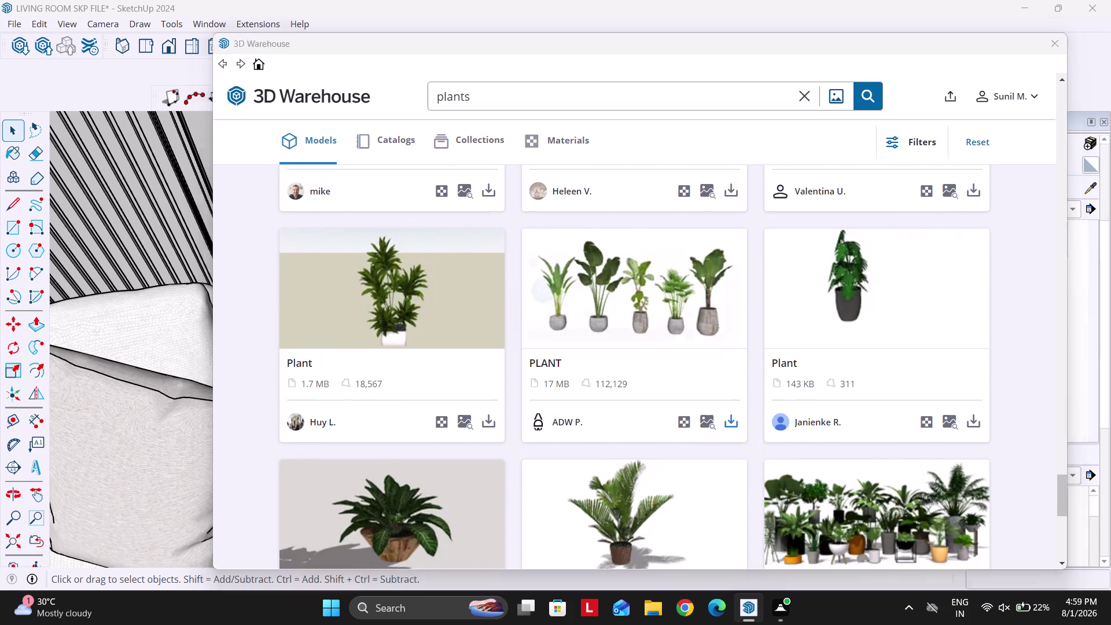
click(572, 323)
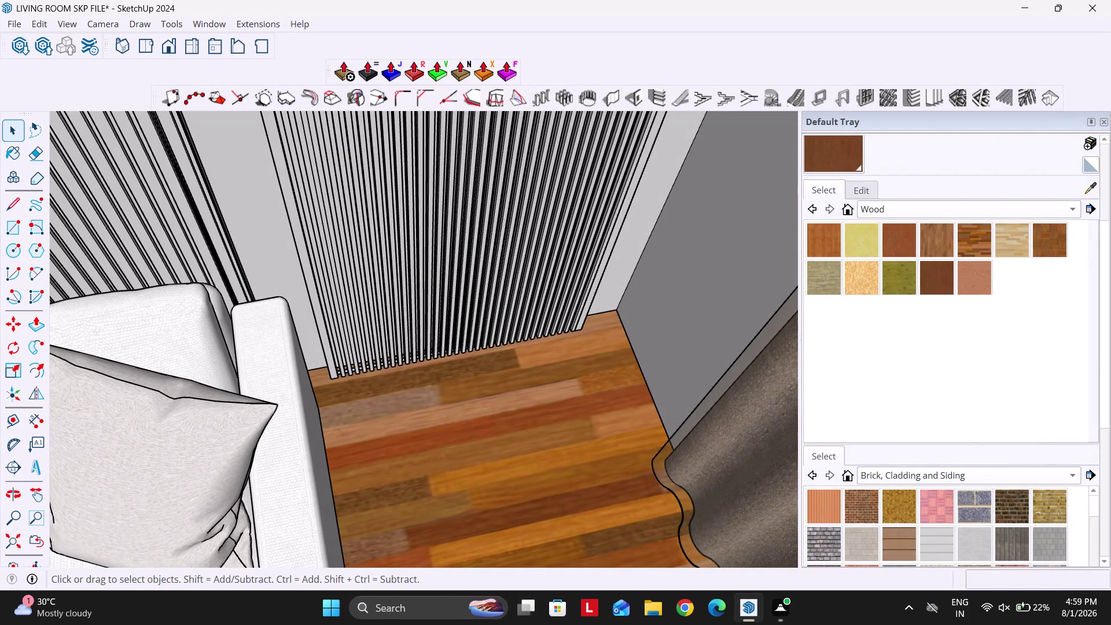
click(690, 340)
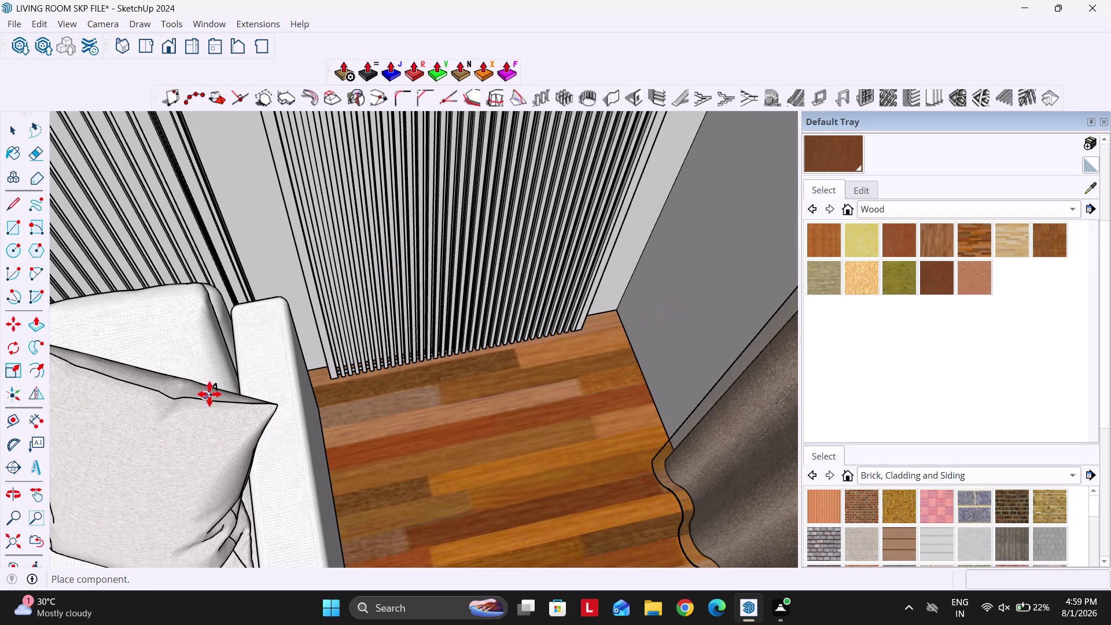
scroll(down, 3)
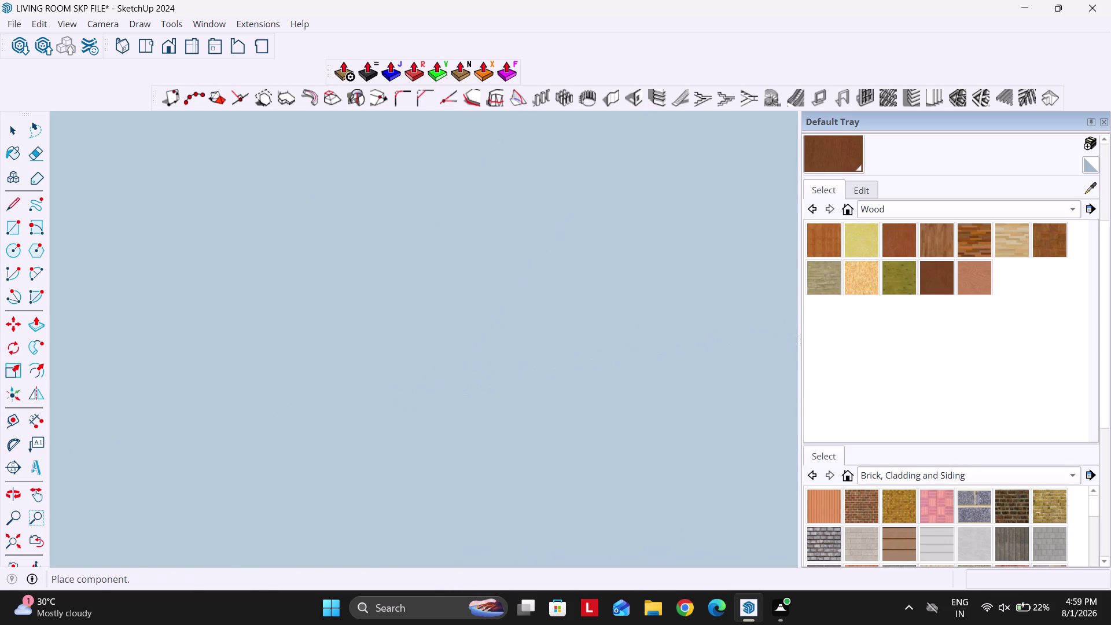
click(13, 546)
scroll(down, 3)
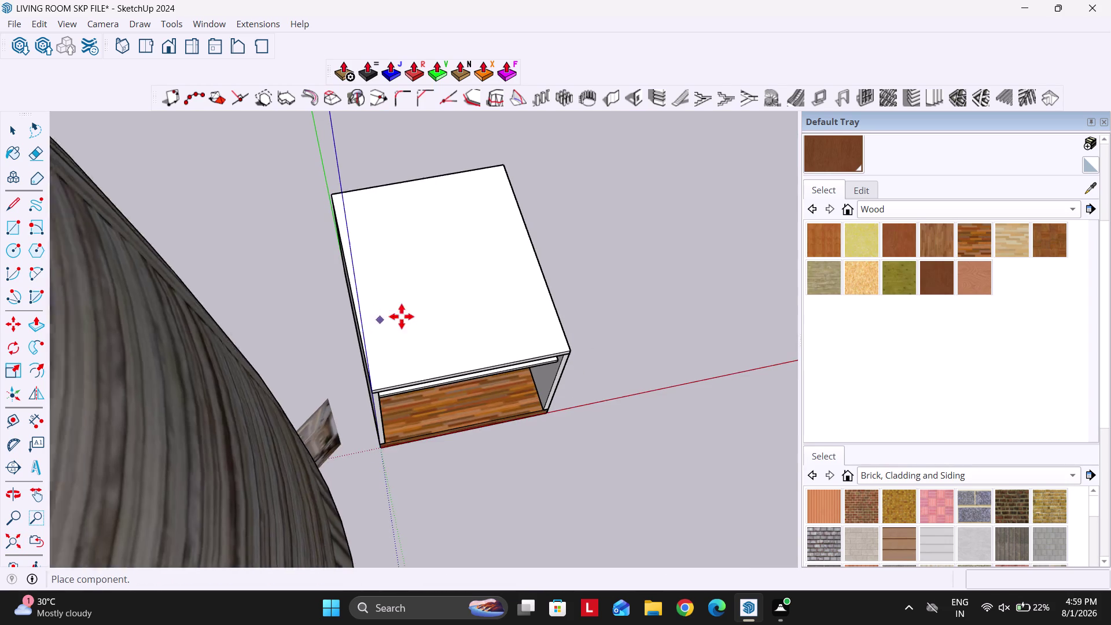
scroll(down, 3)
Place the plant set in the room beside the small box.
middle_drag(447, 348, 399, 286)
scroll(down, 3)
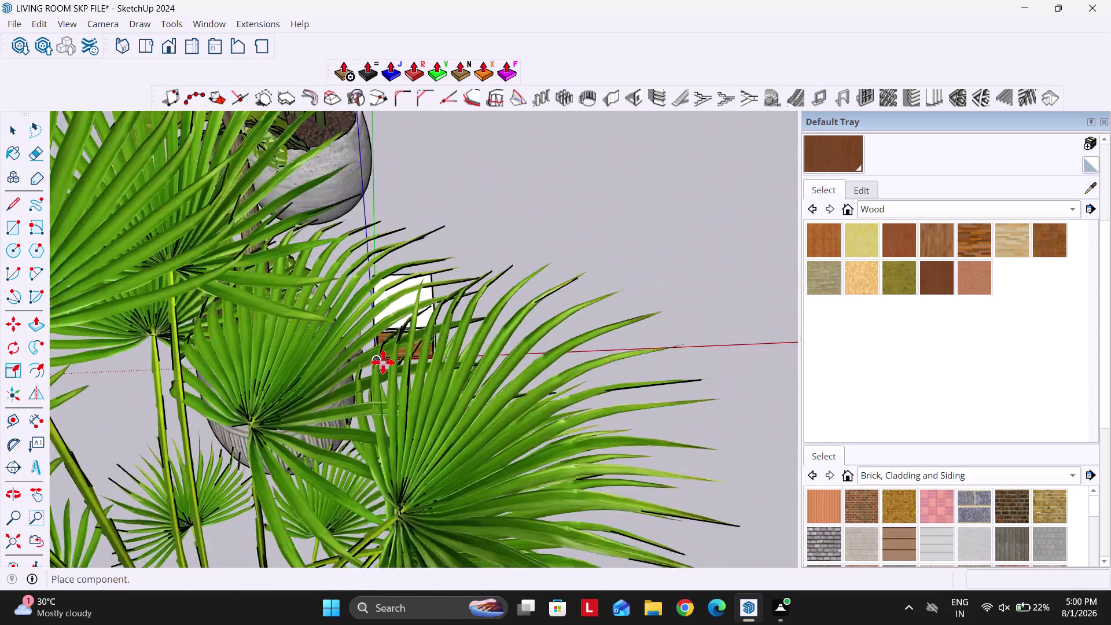
middle_drag(391, 348, 485, 216)
scroll(down, 3)
click(559, 230)
scroll(down, 3)
key(space)
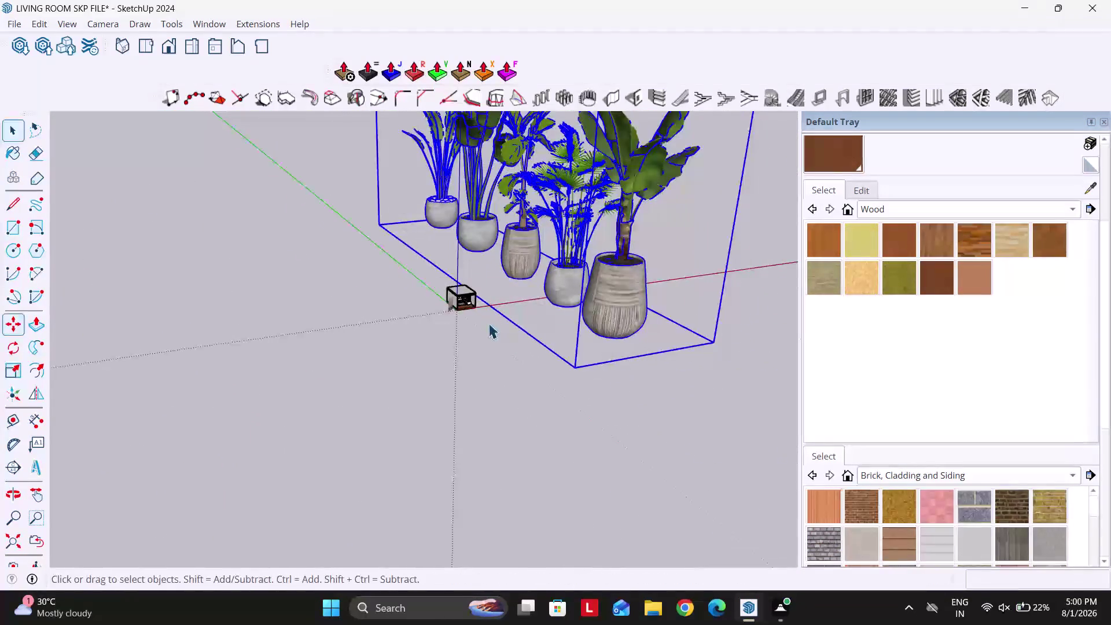
scroll(down, 3)
Open the plants group and orbit to view the plant row from the front.
middle_drag(551, 274, 572, 246)
double_click(587, 291)
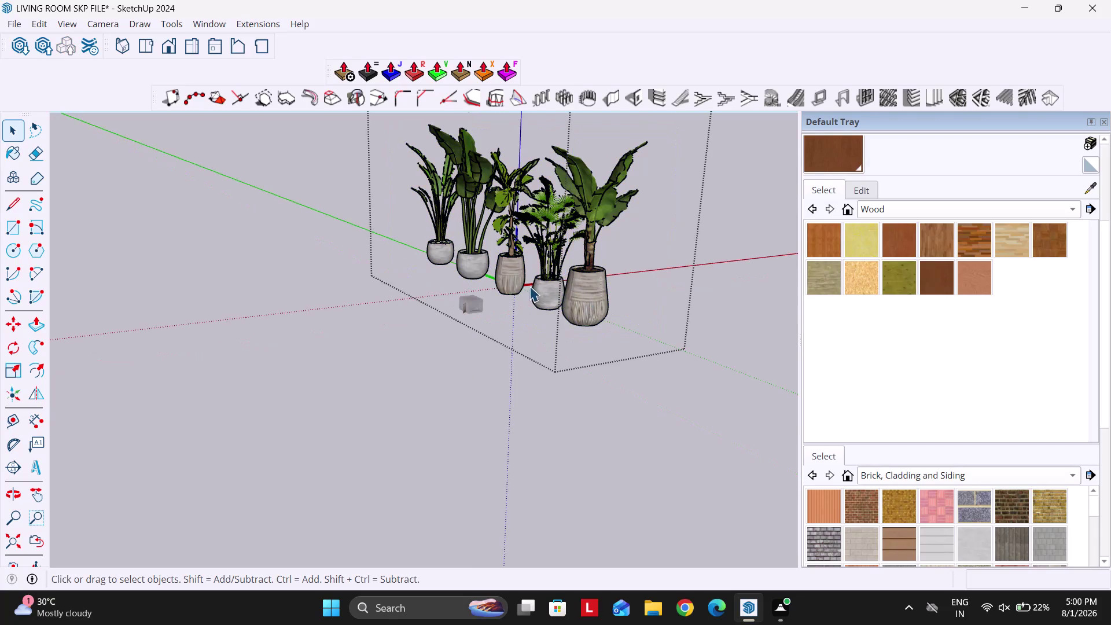
middle_drag(526, 286, 525, 317)
middle_drag(532, 318, 622, 305)
scroll(up, 3)
middle_drag(497, 282, 576, 275)
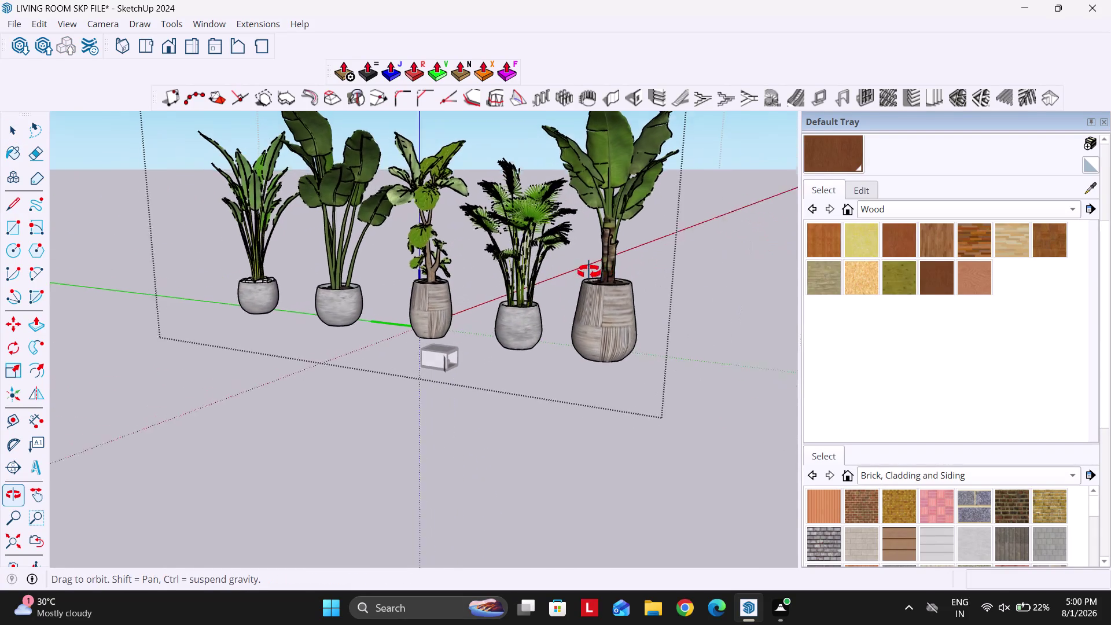
middle_drag(576, 275, 608, 271)
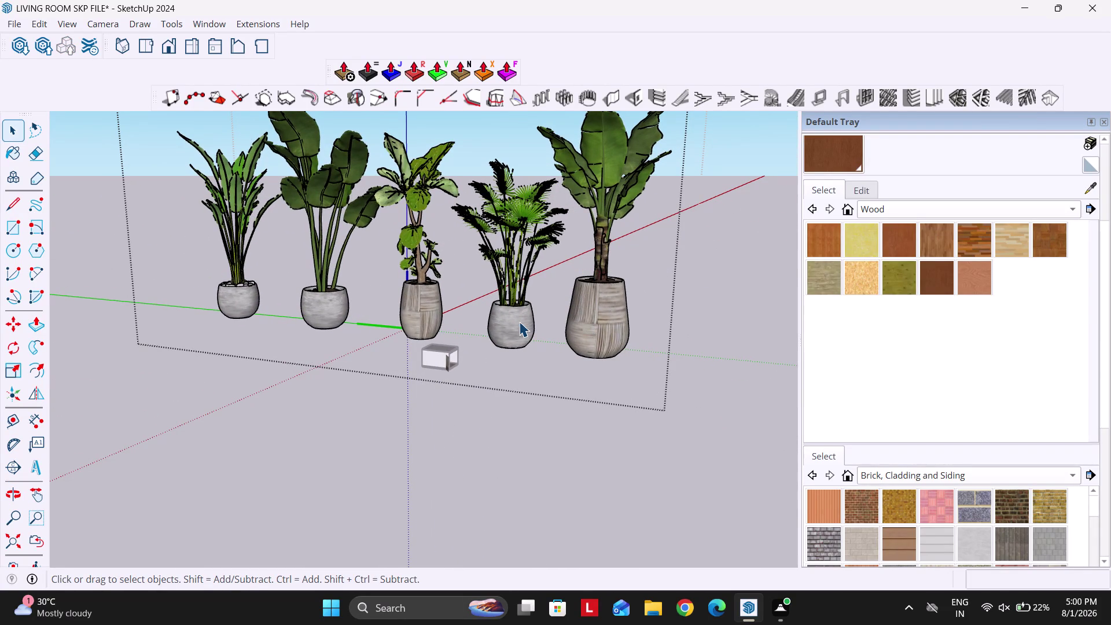
middle_drag(495, 312, 640, 355)
scroll(down, 3)
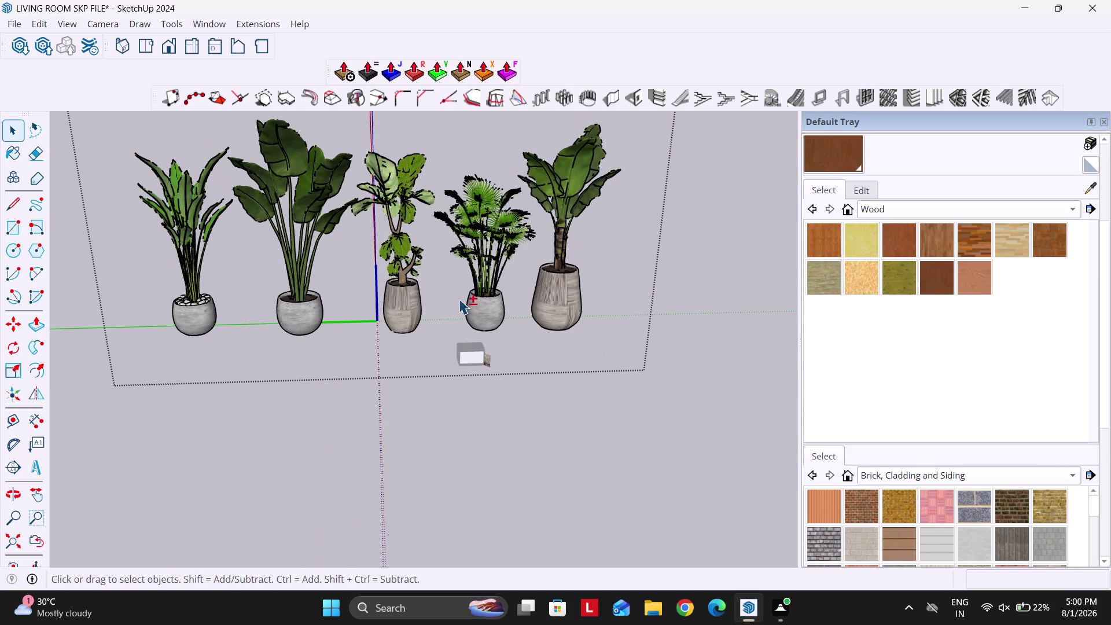
middle_drag(460, 299, 475, 309)
scroll(down, 3)
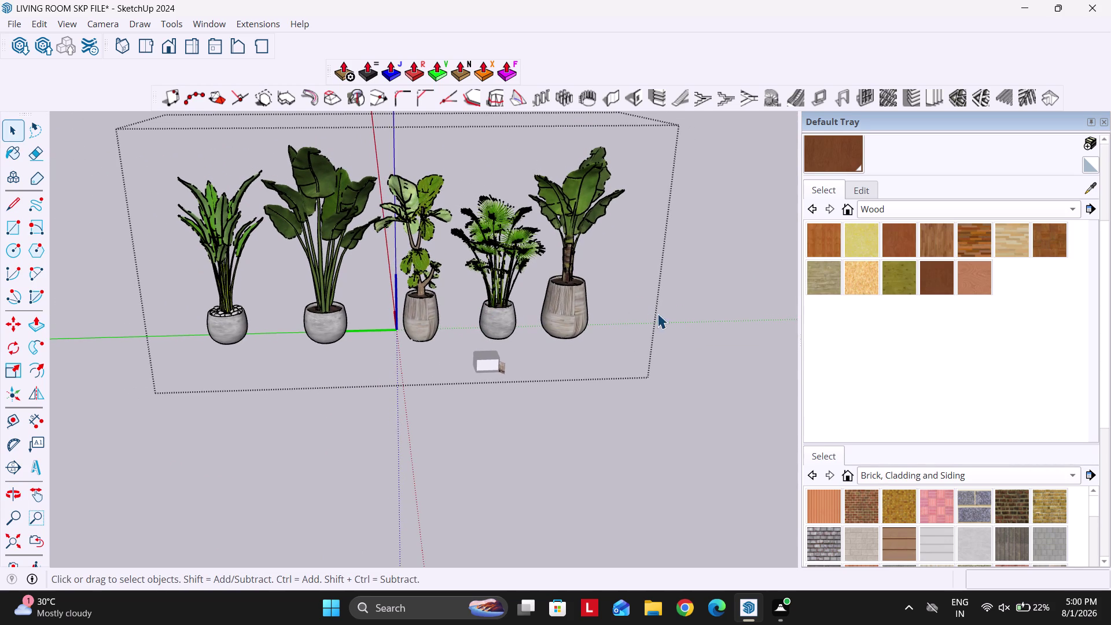
Delete four plants and the detached leaves inside the group.
drag(660, 314, 302, 223)
key(Delete)
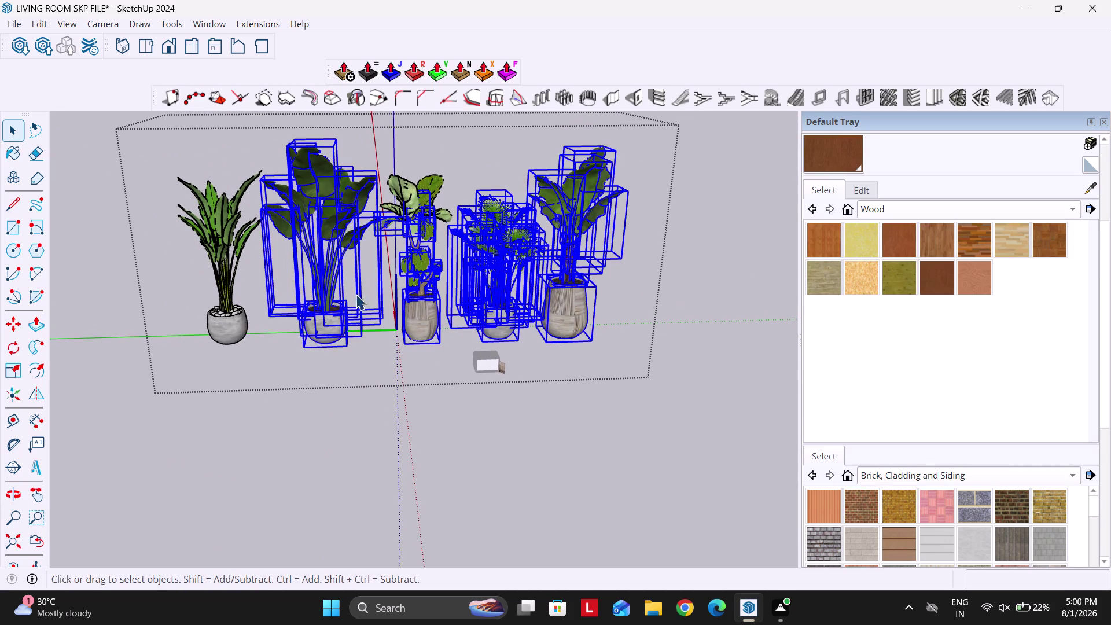
scroll(up, 3)
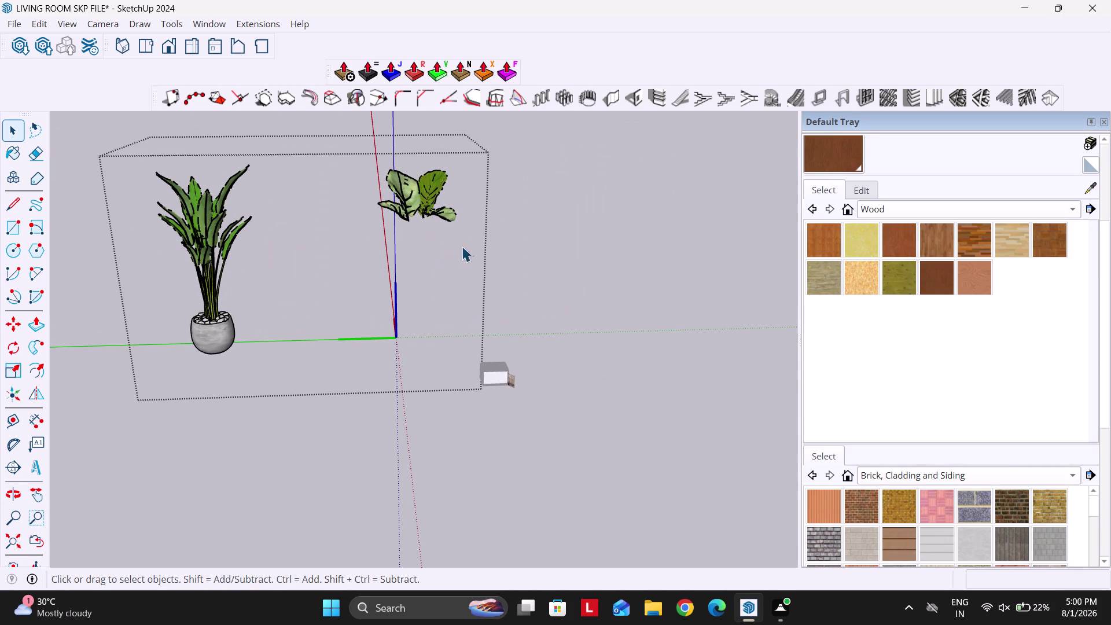
drag(462, 246, 381, 169)
key(Delete)
Delete the remaining stray leaf cluster, exit the component and select the potted plant.
drag(414, 372, 289, 130)
key(Delete)
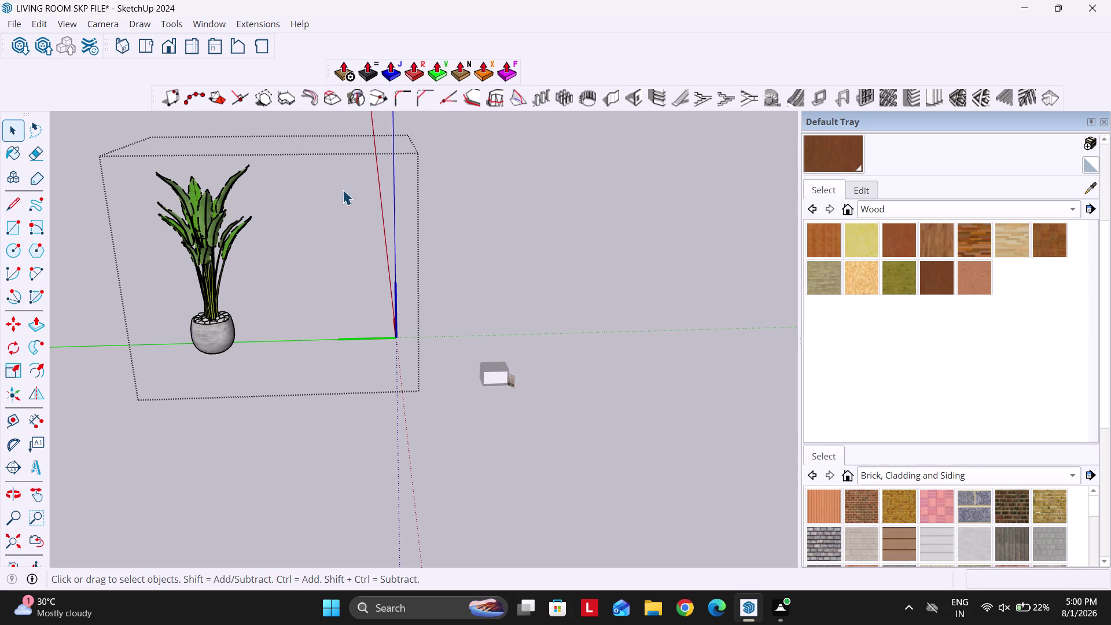
scroll(up, 3)
click(369, 282)
scroll(down, 3)
click(456, 275)
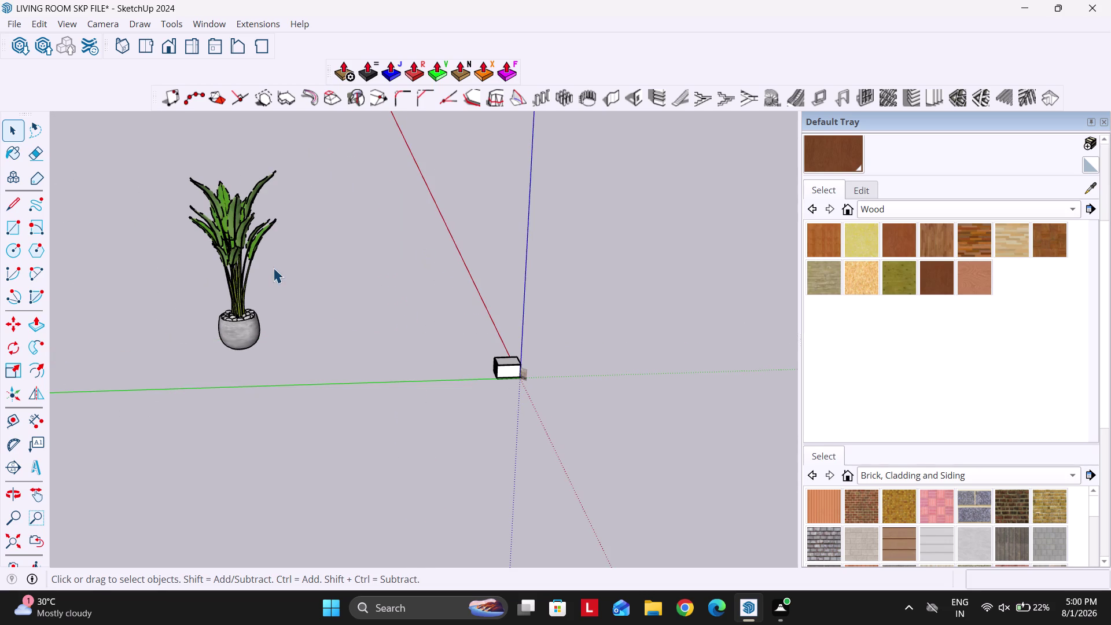
click(235, 243)
Shrink the potted plant with the Scale tool in two passes.
key(s)
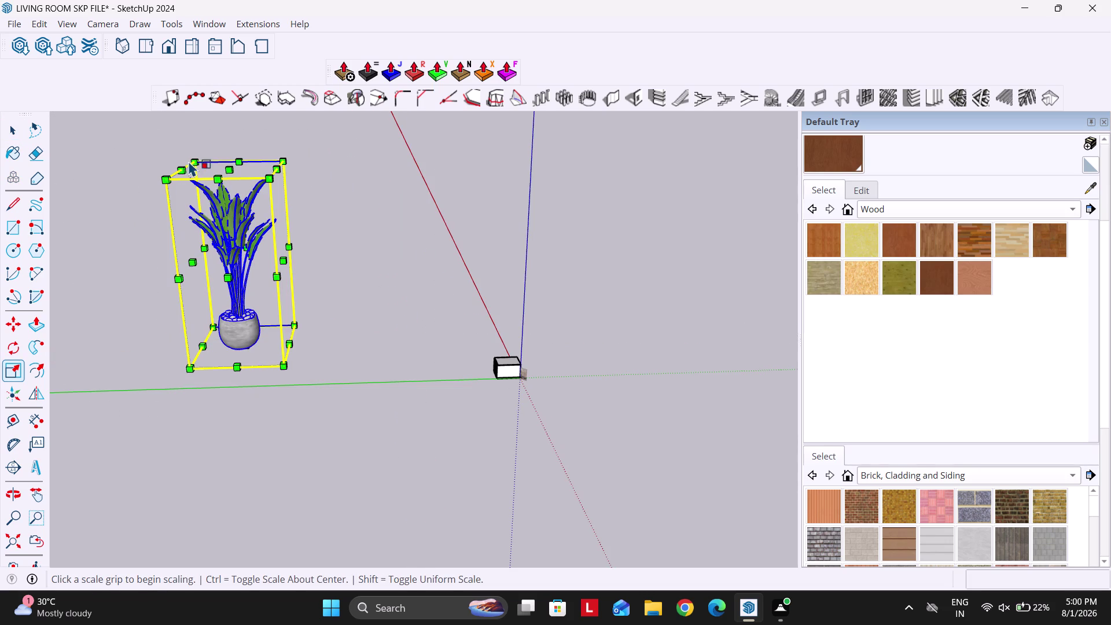
click(193, 162)
click(288, 326)
scroll(up, 3)
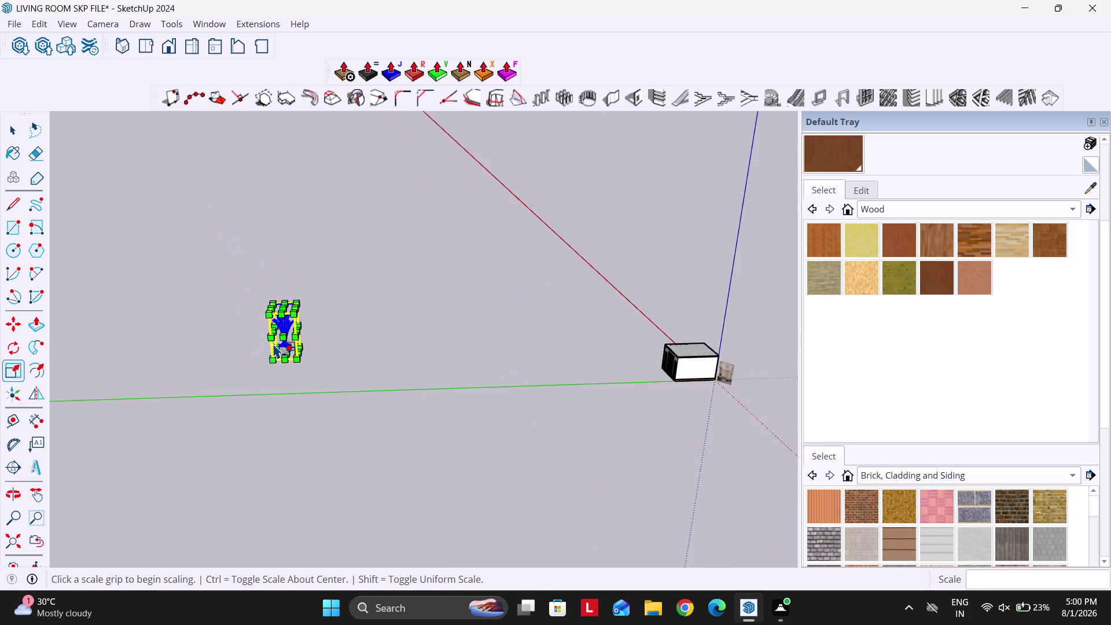
scroll(up, 3)
click(285, 310)
click(313, 340)
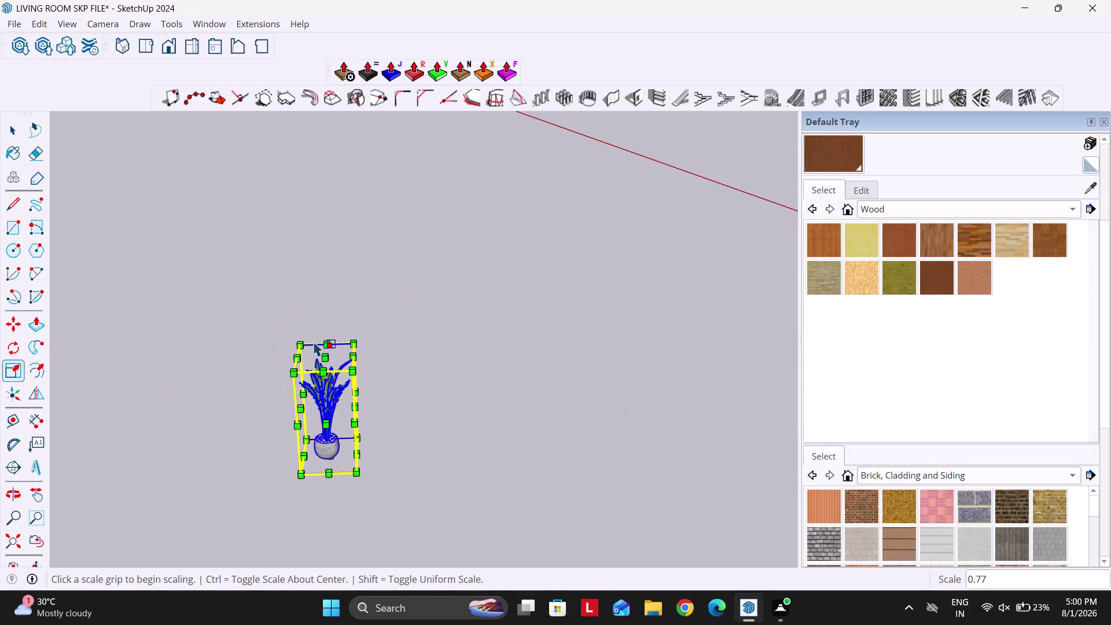
Move the shrunken plant into the living room and drop it inside.
key(m)
scroll(up, 3)
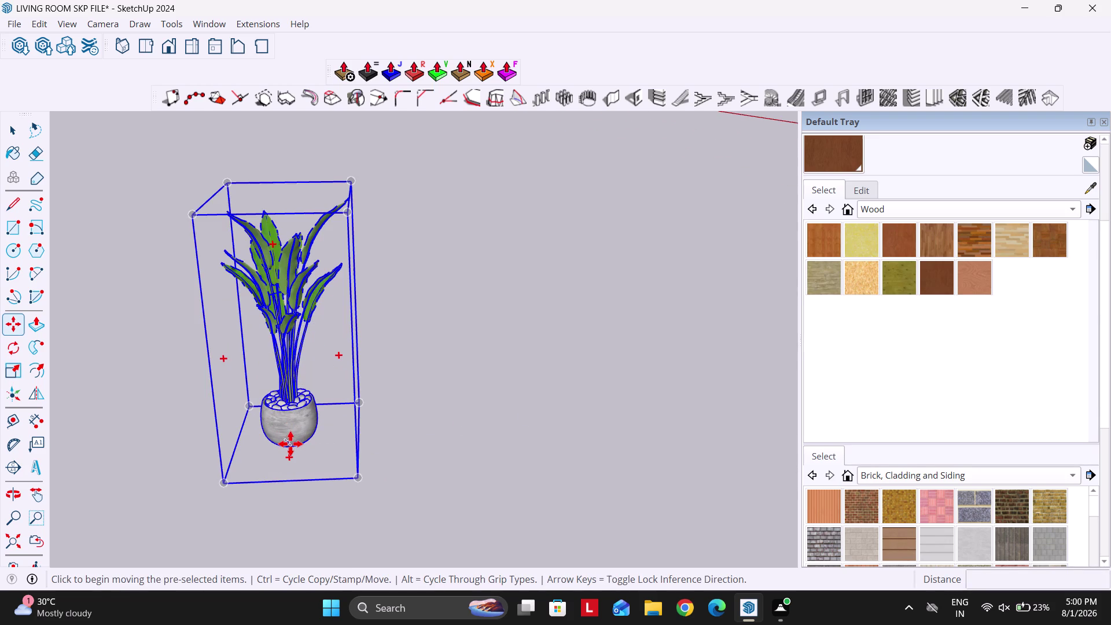
click(290, 444)
scroll(down, 3)
middle_drag(445, 424, 238, 407)
scroll(down, 3)
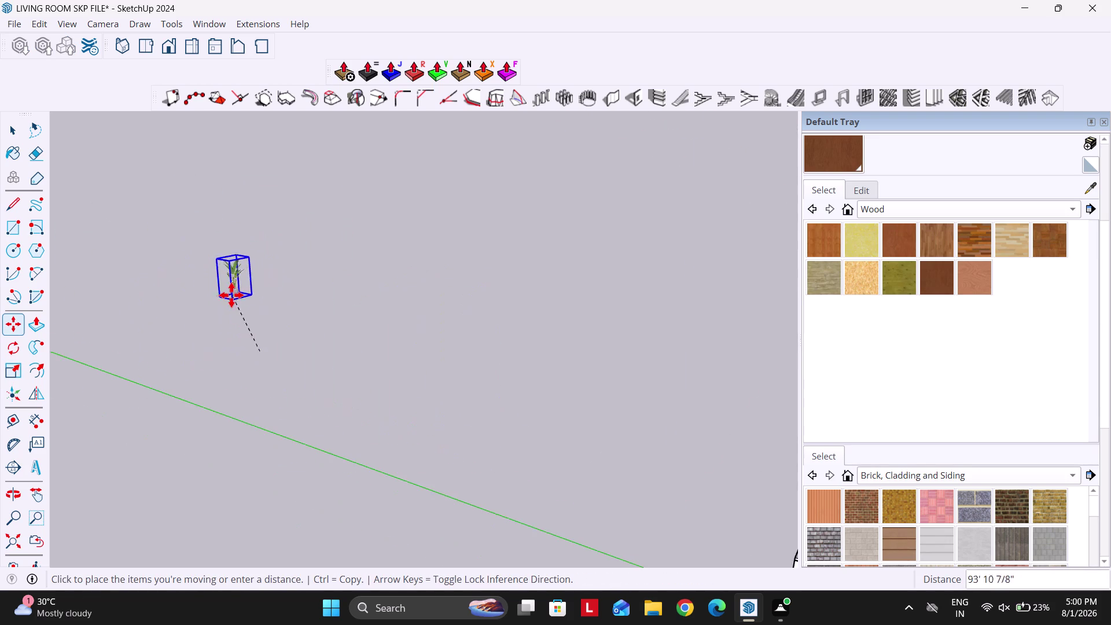
scroll(down, 3)
scroll(up, 3)
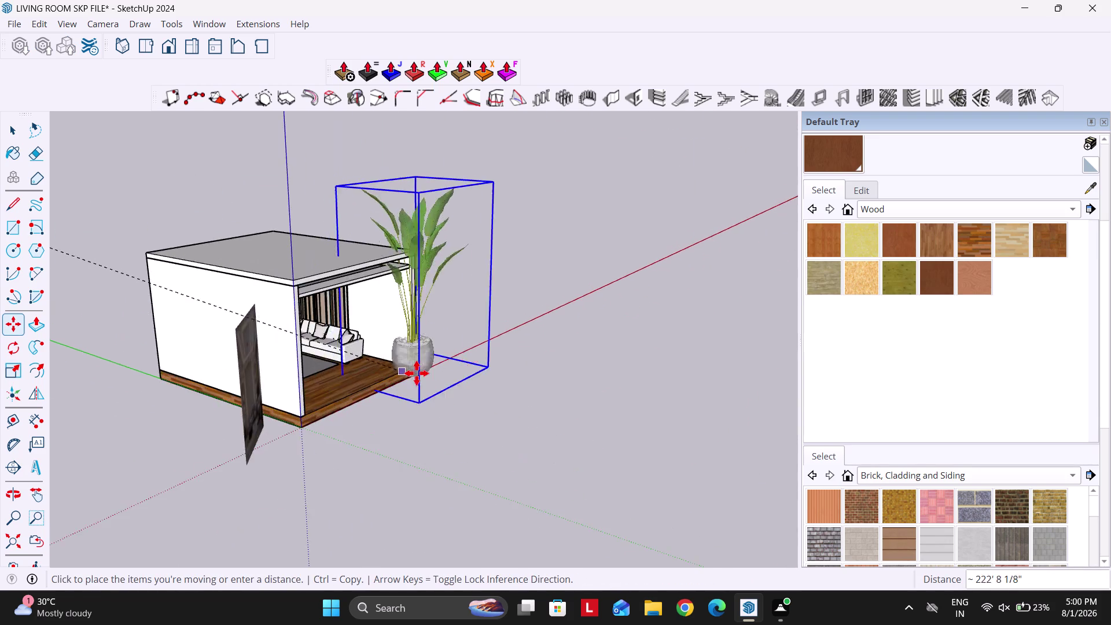
middle_drag(417, 373, 322, 366)
scroll(up, 3)
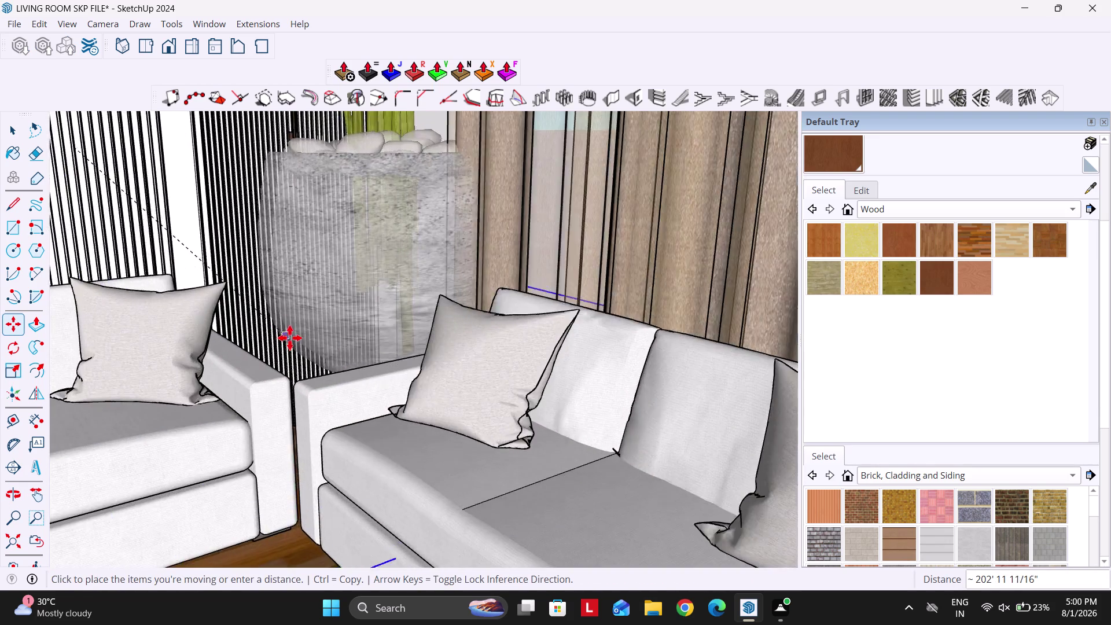
scroll(up, 3)
middle_drag(287, 343, 338, 394)
click(403, 499)
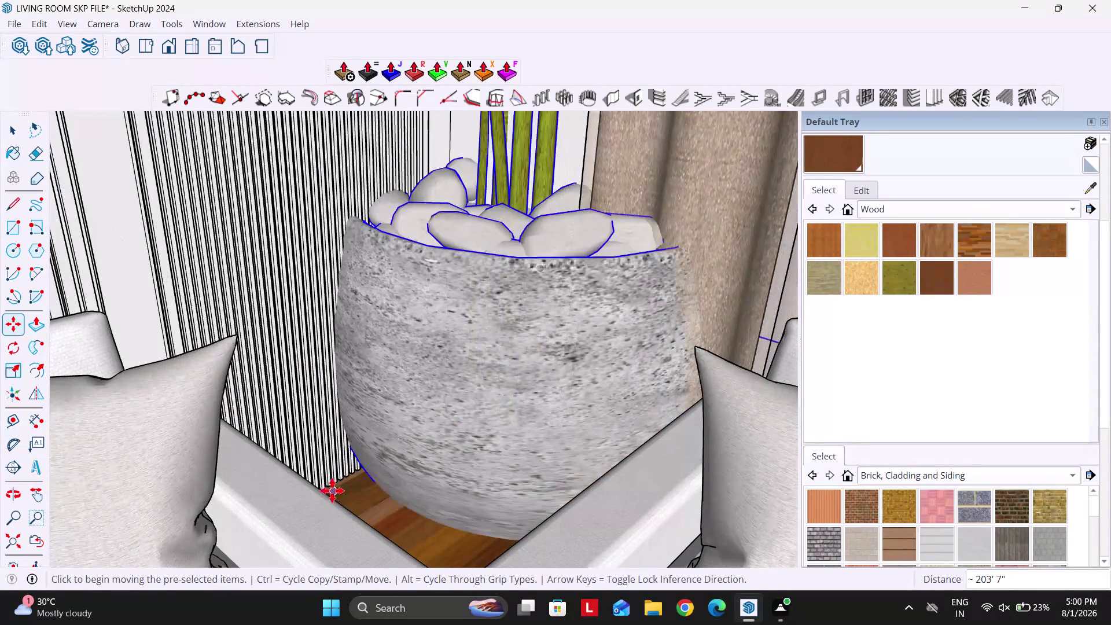
scroll(down, 3)
middle_drag(368, 463, 228, 391)
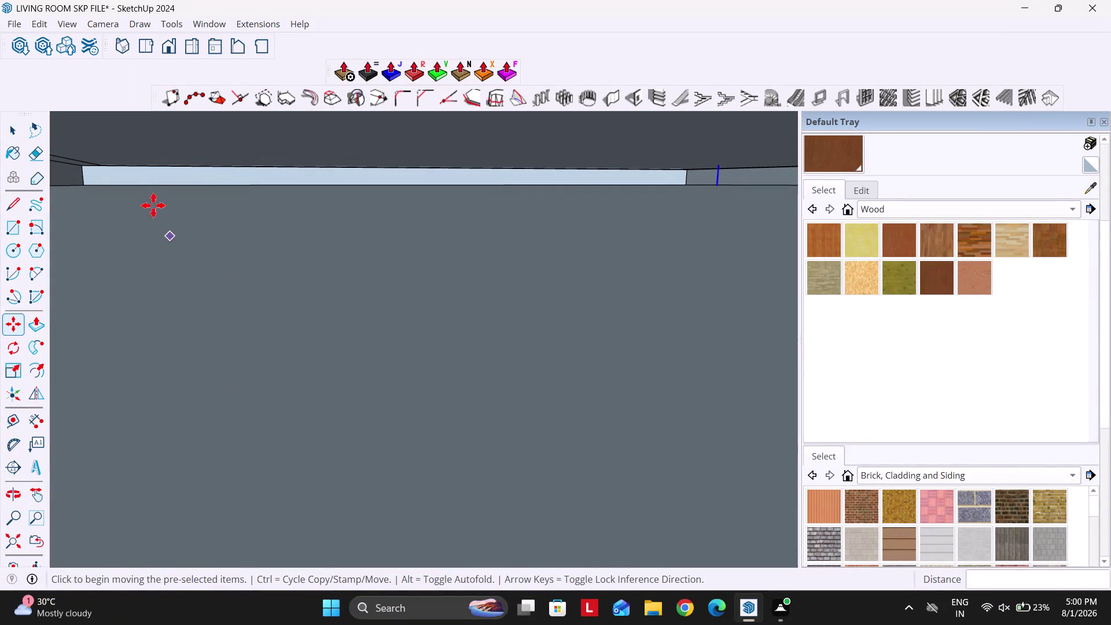
Pick the plant up again, start another resize and cancel it.
click(170, 46)
scroll(down, 3)
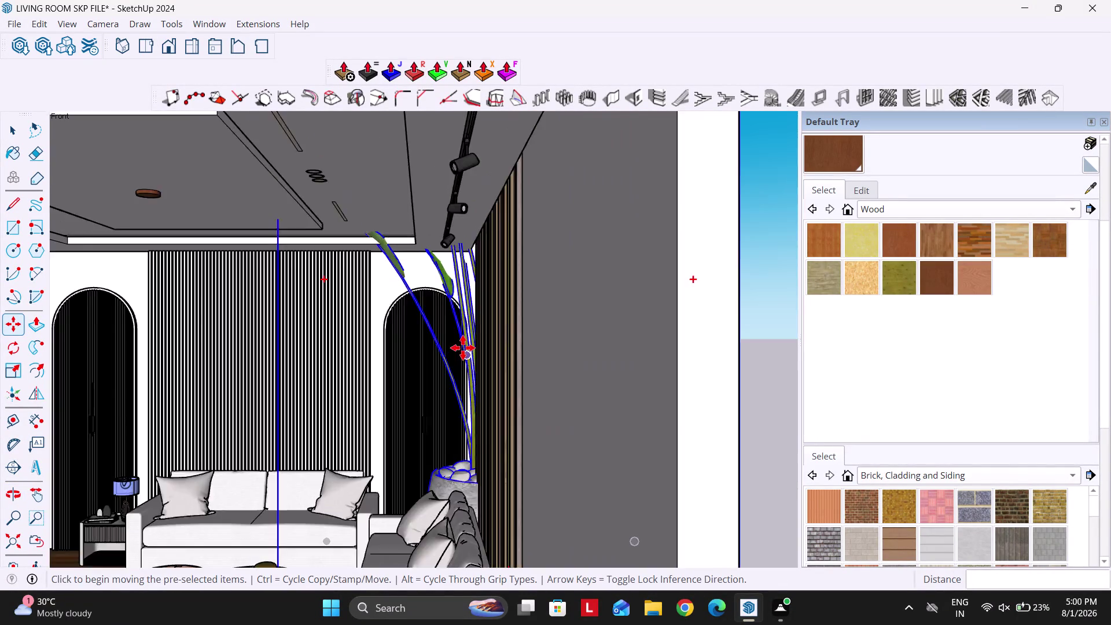
scroll(down, 3)
middle_drag(438, 365, 483, 361)
scroll(down, 3)
middle_drag(536, 272, 571, 309)
key(s)
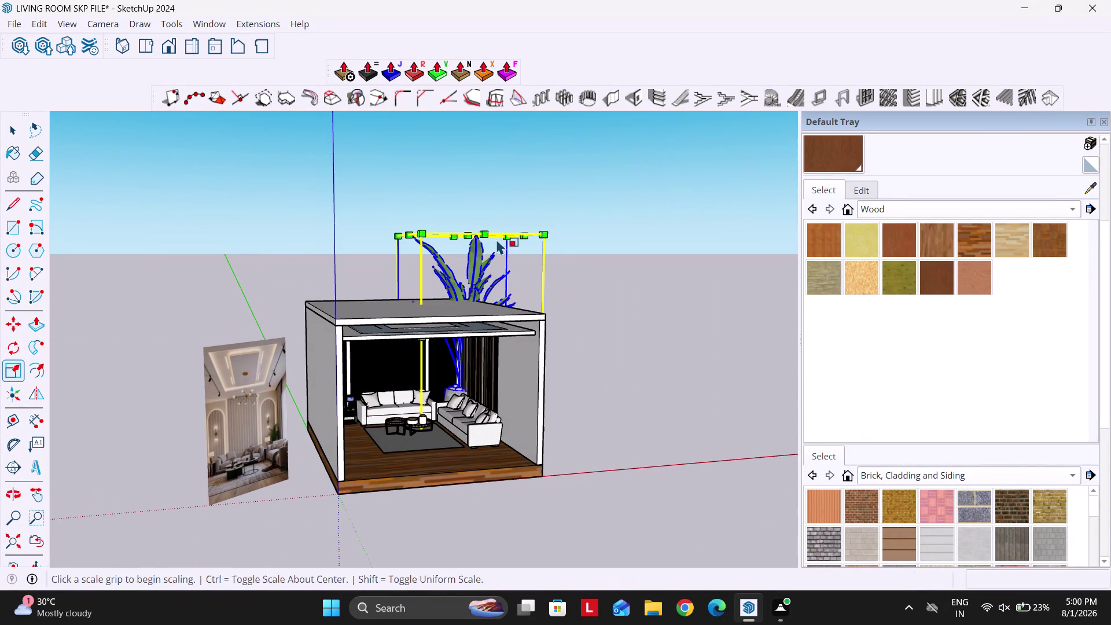
click(508, 238)
scroll(up, 3)
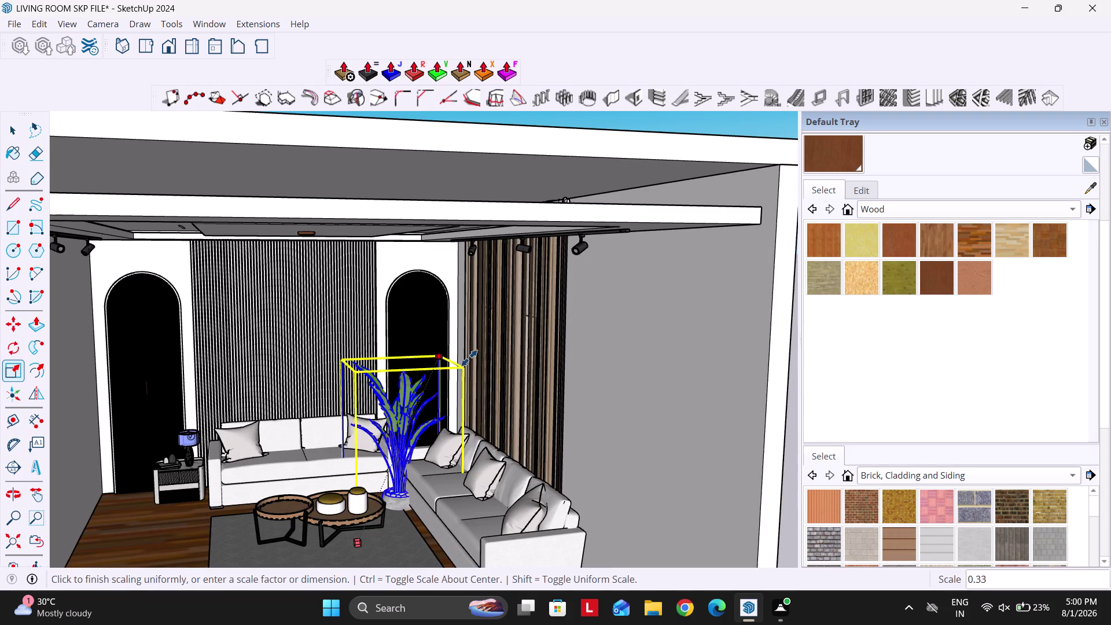
key(Escape)
scroll(down, 3)
scroll(down, 3)
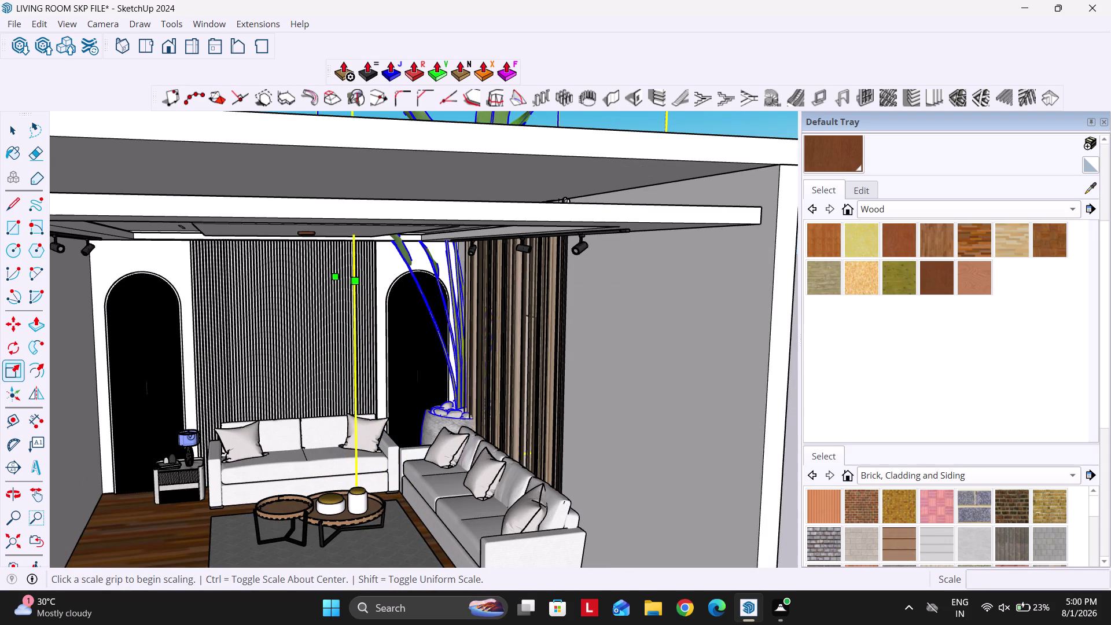
scroll(down, 3)
scroll(down, 3)
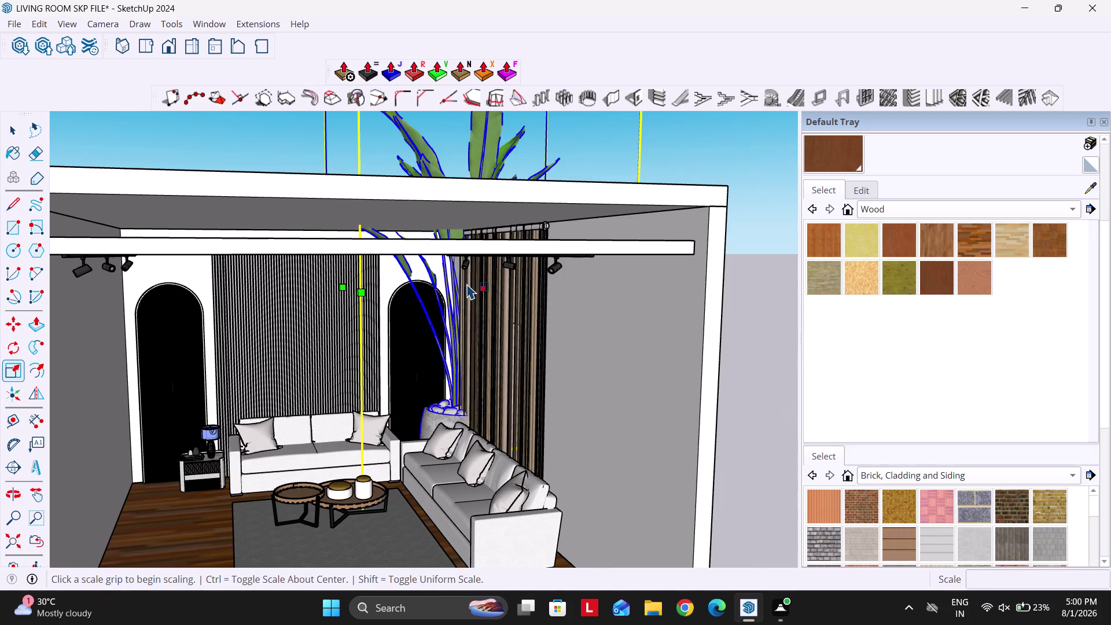
scroll(down, 3)
middle_drag(446, 310, 459, 328)
middle_drag(422, 349, 409, 377)
middle_drag(453, 260, 469, 297)
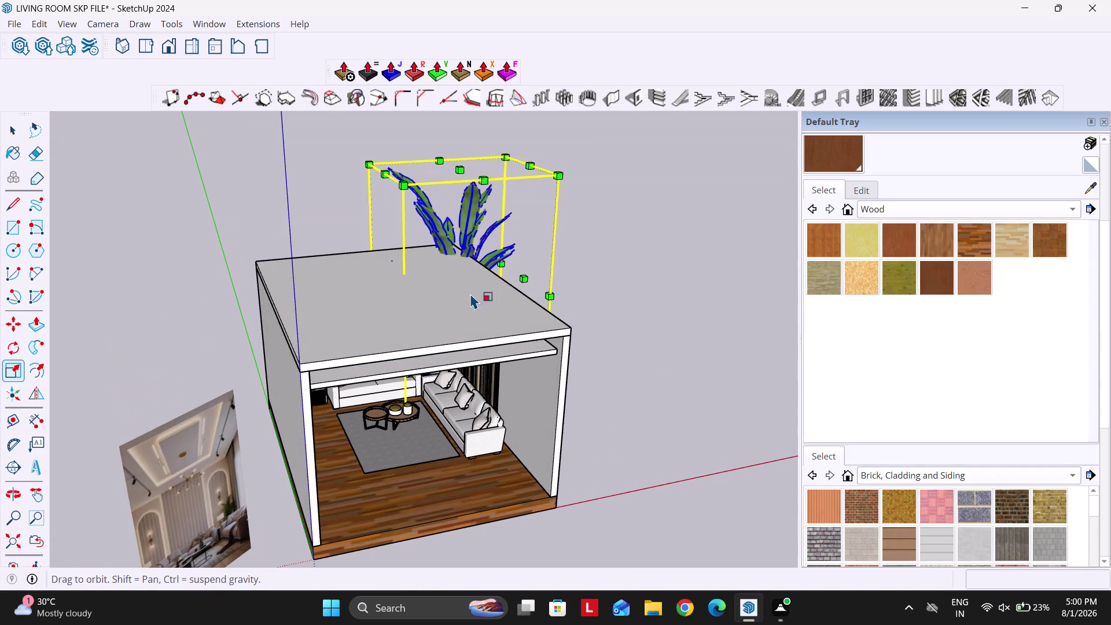
Shrink the plant further from a top corner and pick it up again.
click(504, 158)
click(449, 304)
scroll(up, 3)
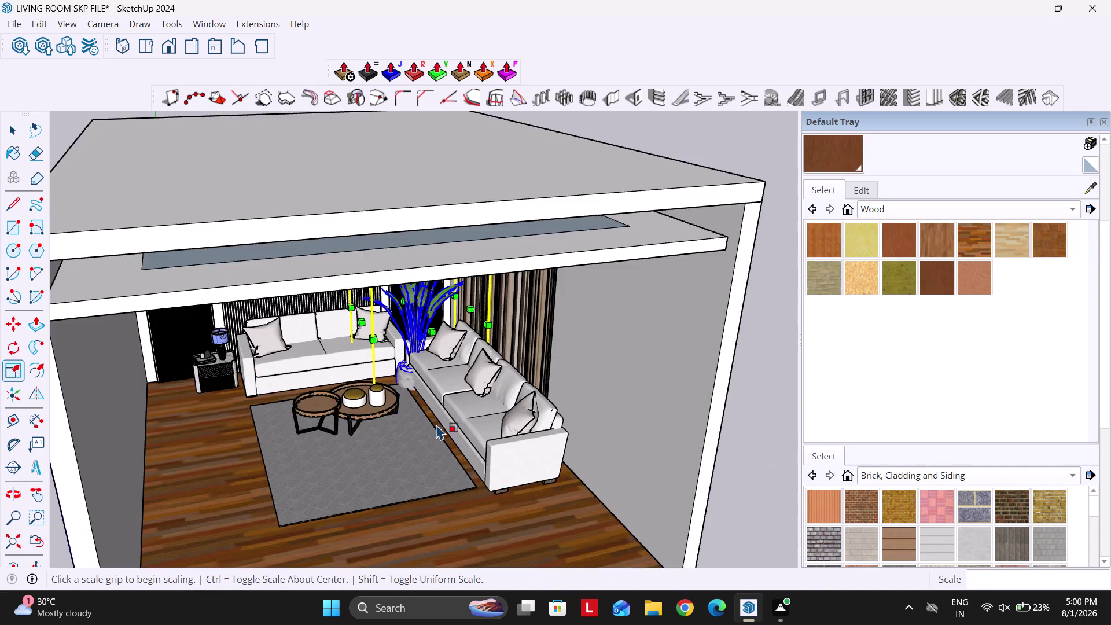
scroll(up, 3)
middle_drag(404, 315, 408, 294)
click(467, 172)
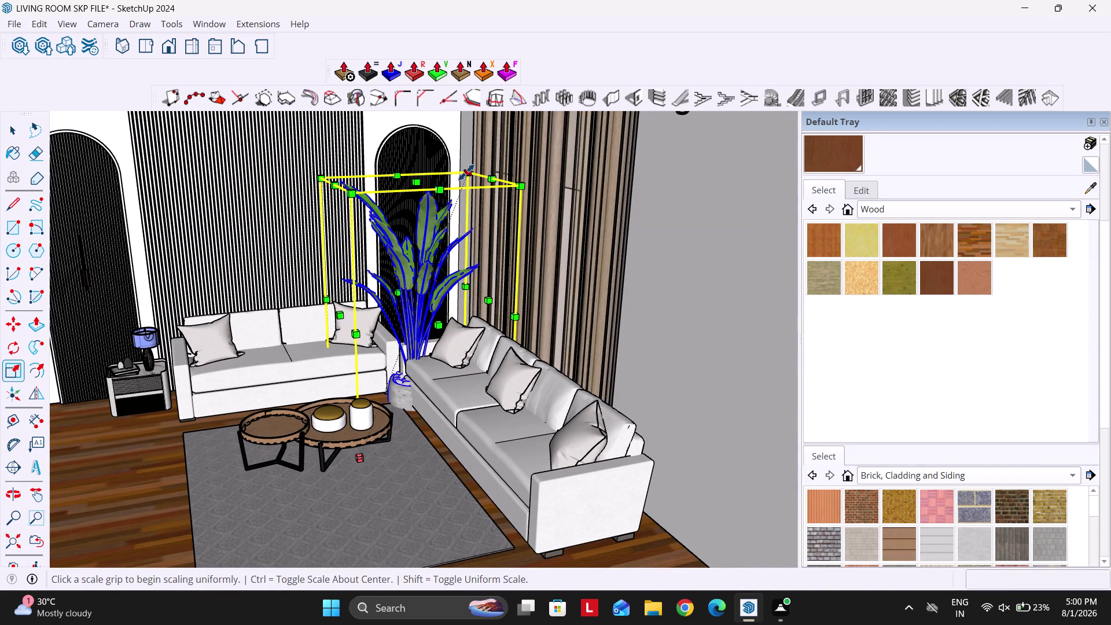
click(397, 324)
scroll(up, 3)
key(m)
click(371, 416)
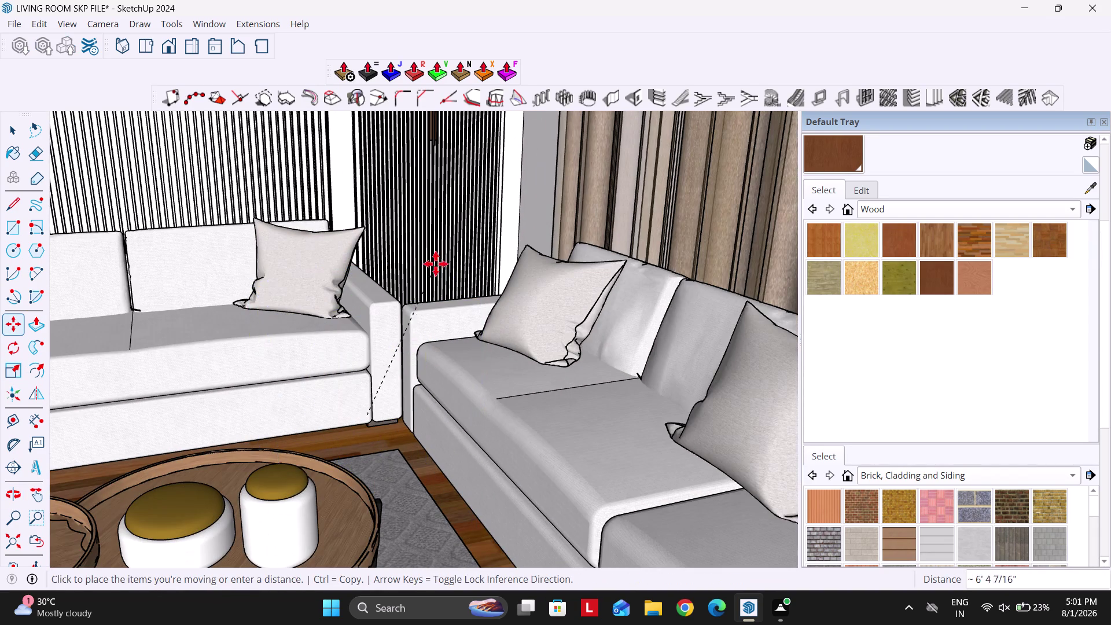
Place the plant beside the sofa corner, then pick it up again.
key(Up)
click(402, 201)
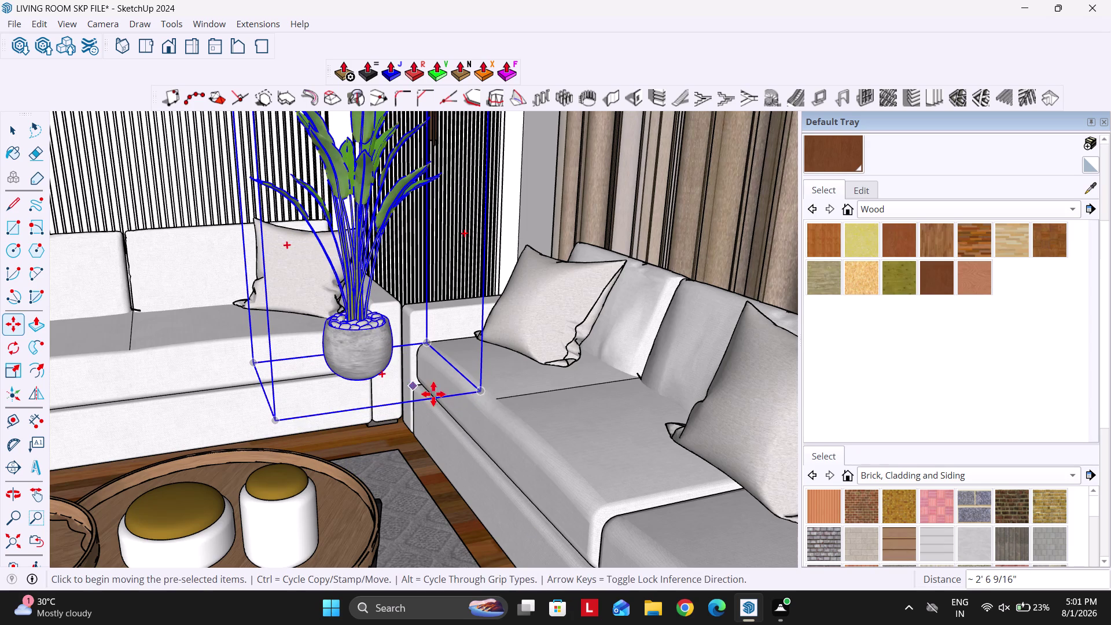
click(477, 387)
key(Up)
click(449, 494)
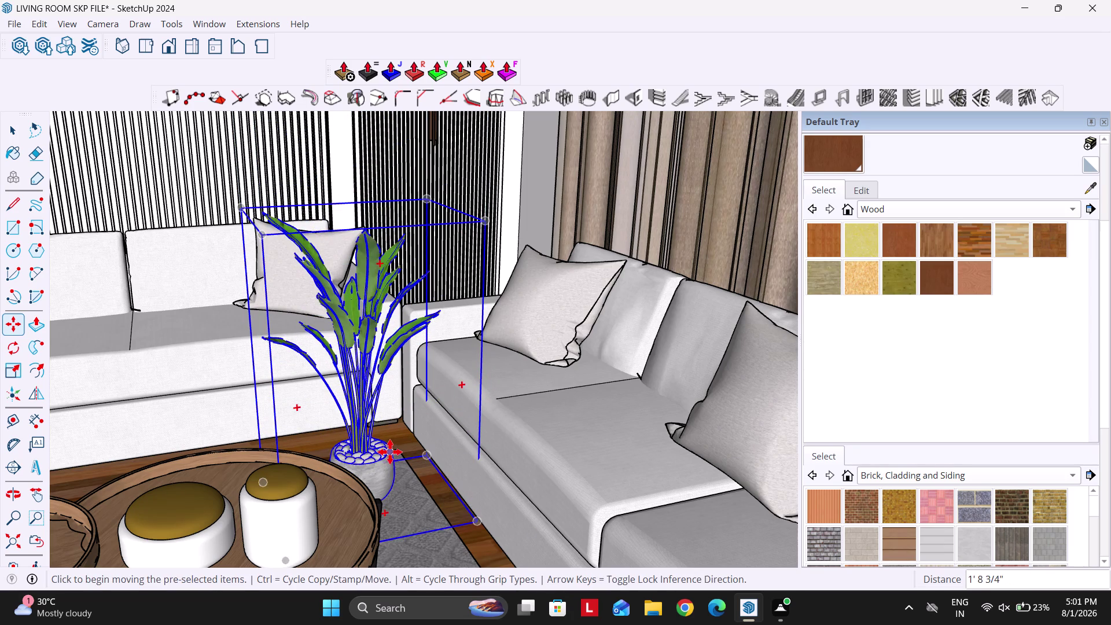
scroll(up, 3)
click(379, 459)
key(Right)
middle_drag(516, 397, 425, 459)
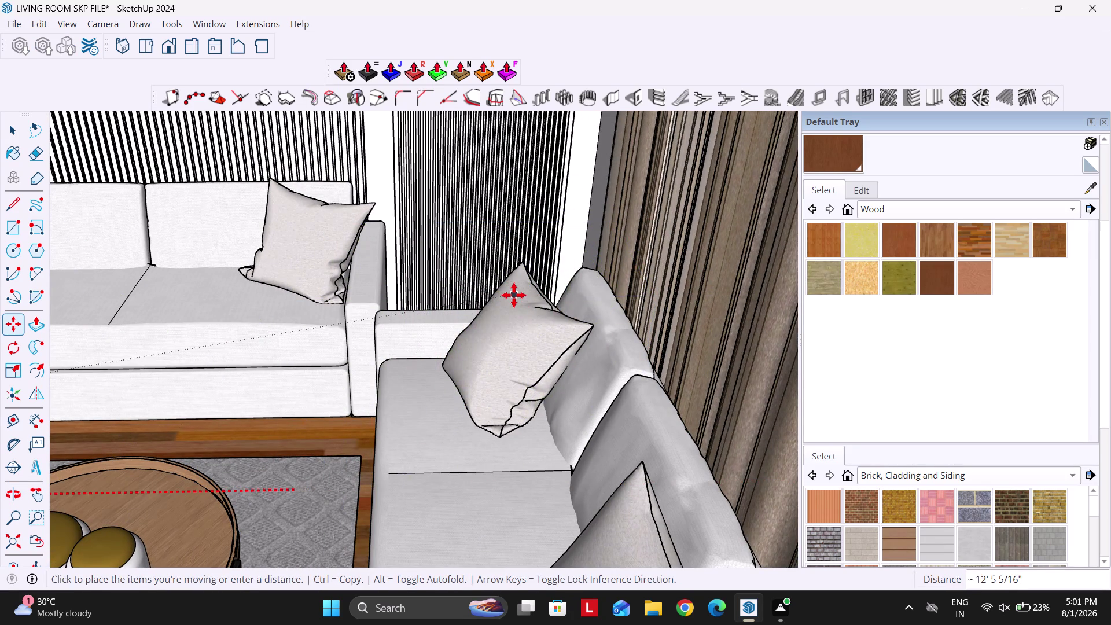
Drop the plant into the narrow gap between the two sofa ends.
click(524, 297)
middle_drag(425, 315, 675, 415)
click(660, 302)
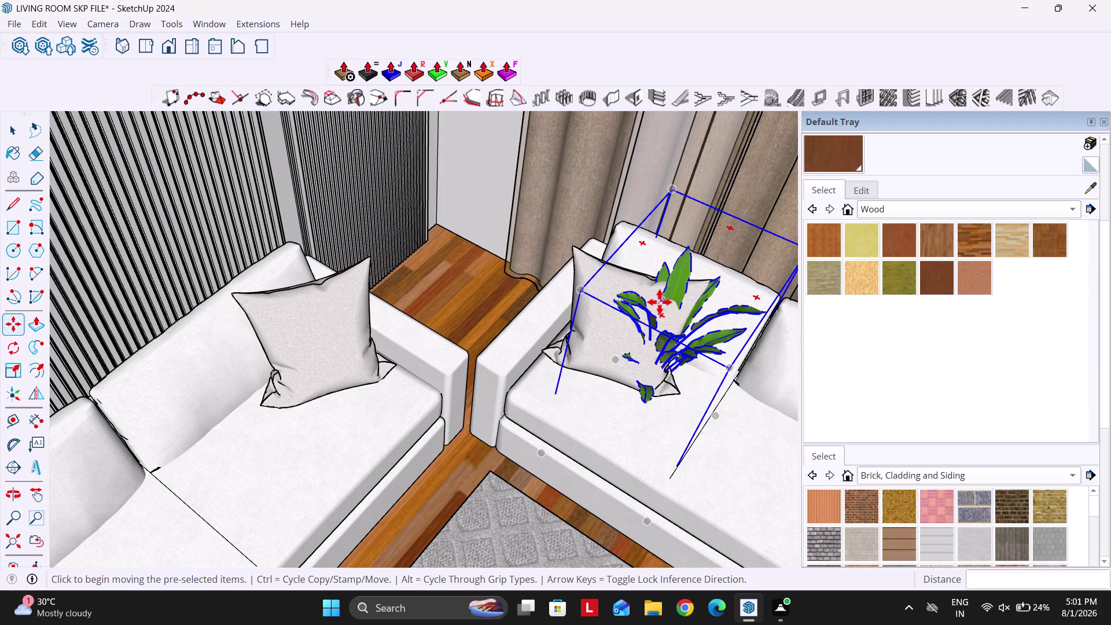
key(Left)
click(497, 247)
middle_drag(496, 304, 490, 312)
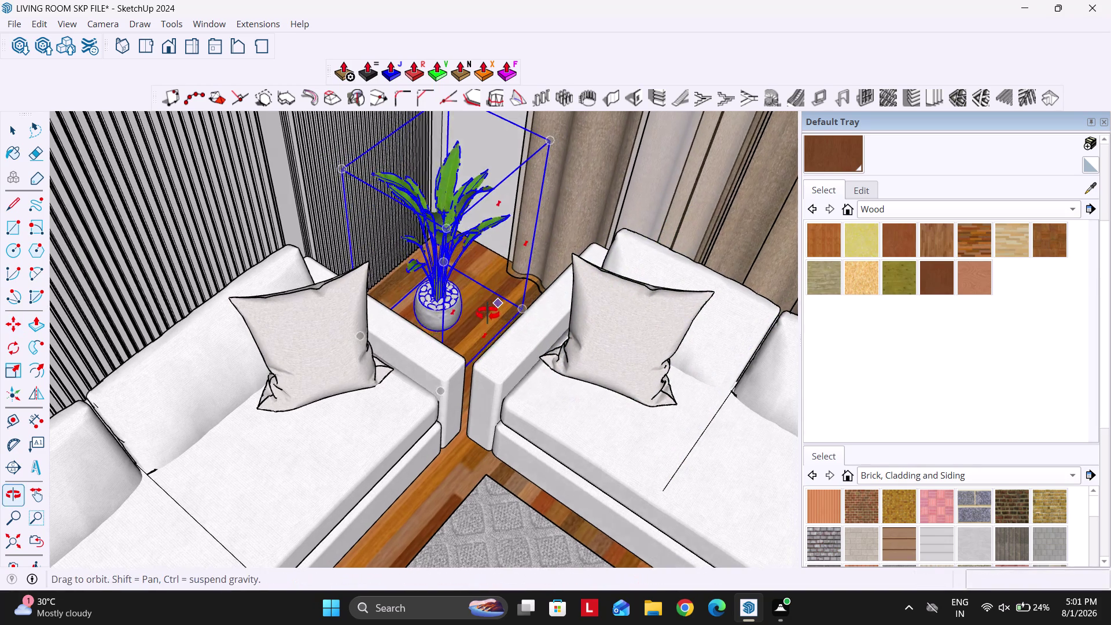
middle_drag(490, 312, 454, 323)
middle_drag(466, 289, 523, 371)
scroll(up, 3)
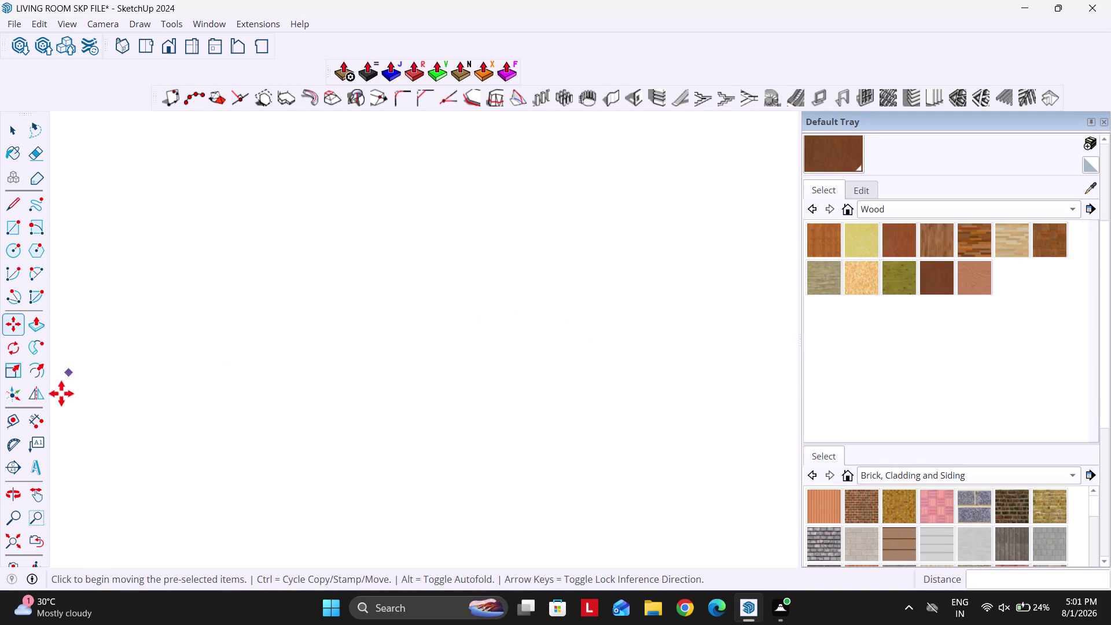
Zoom to the potted plant and scale it up to about 1.10.
click(12, 528)
click(11, 537)
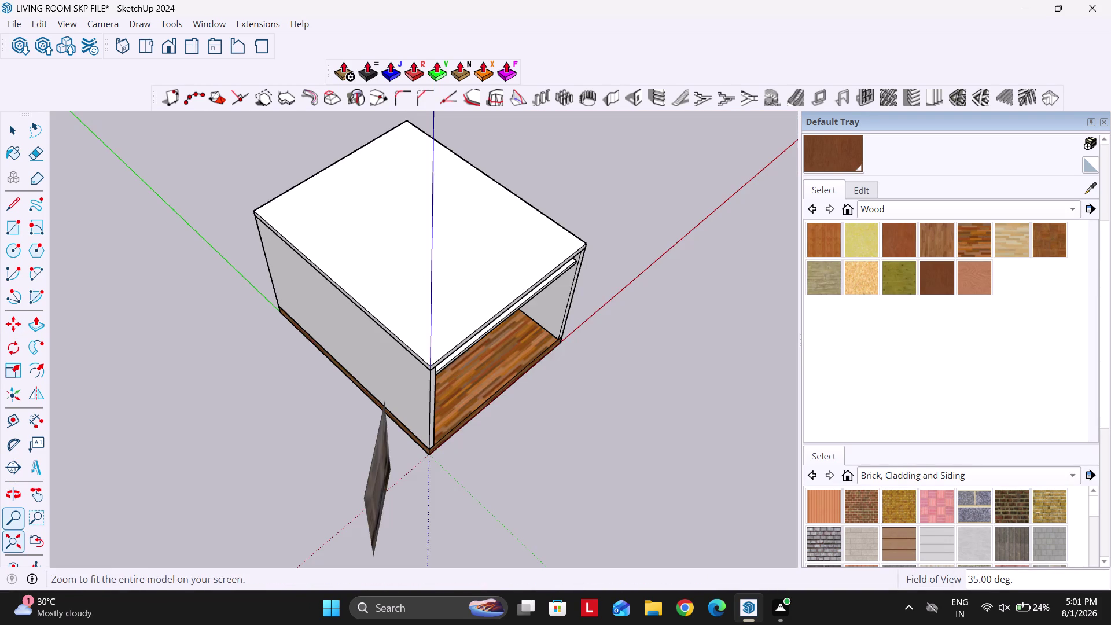
middle_drag(333, 439, 203, 288)
key(space)
scroll(up, 3)
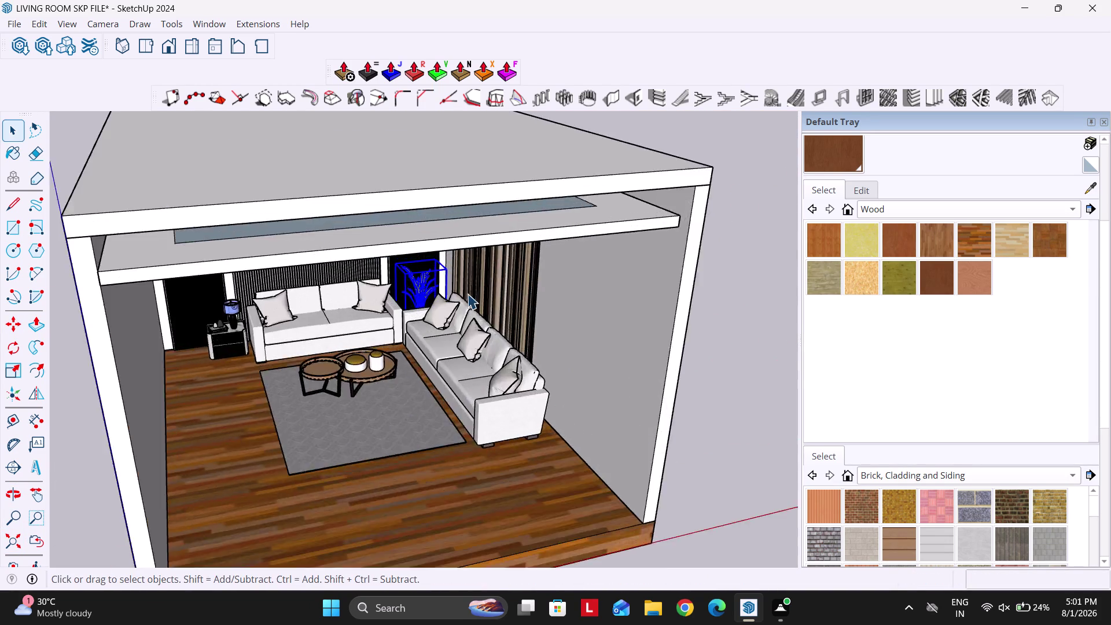
scroll(up, 3)
middle_drag(388, 271, 439, 307)
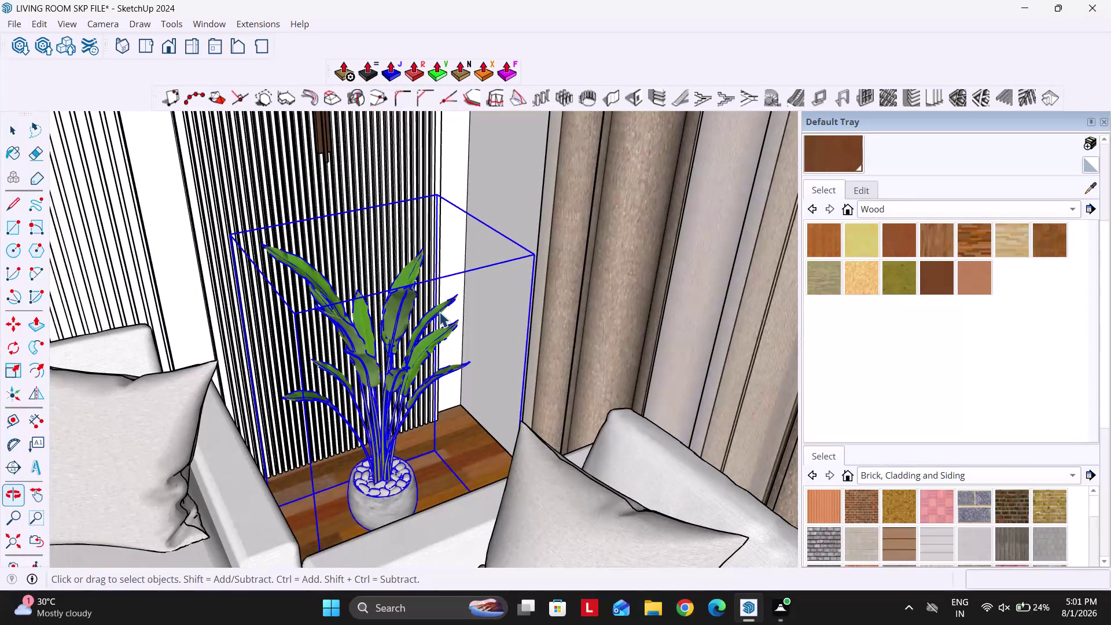
key(s)
click(432, 196)
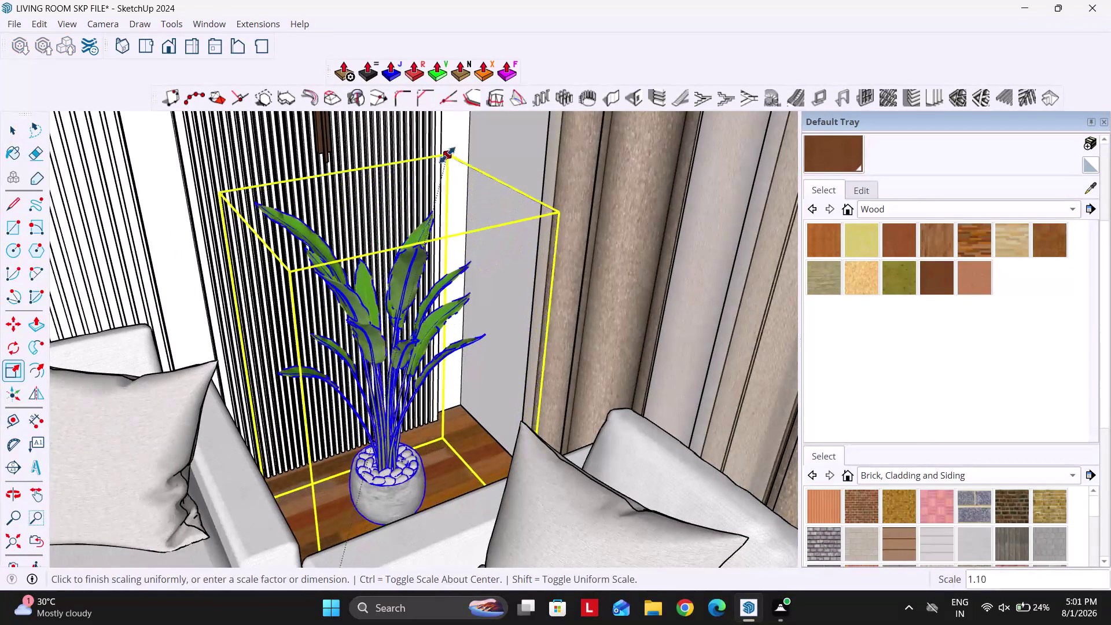
click(452, 144)
key(space)
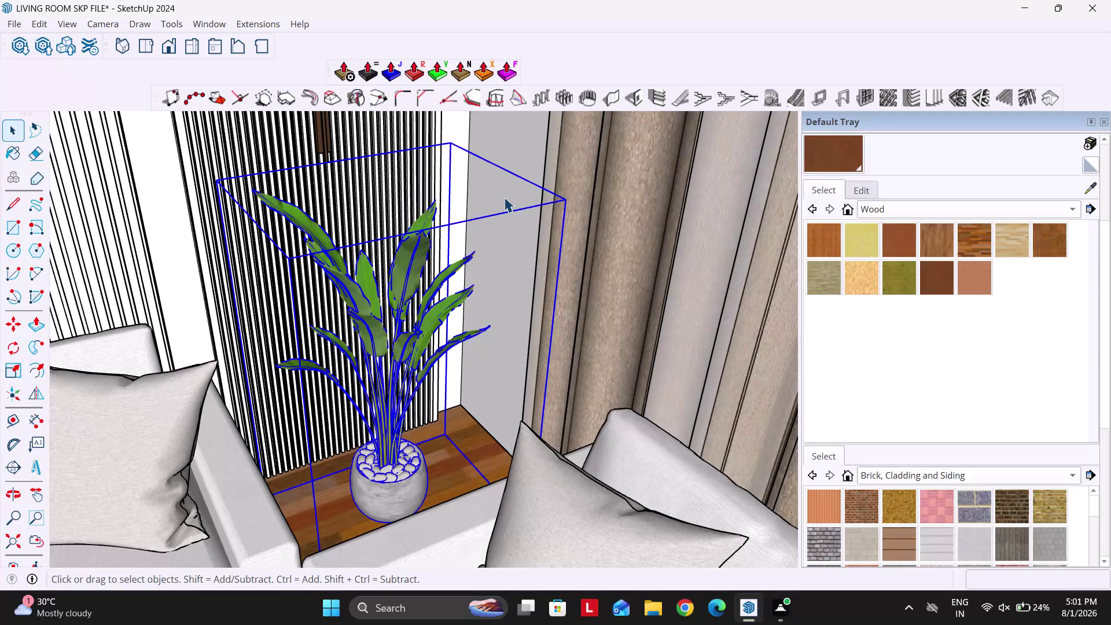
Switch to Front view and Zoom Extents to frame the whole living room.
middle_drag(431, 268, 351, 229)
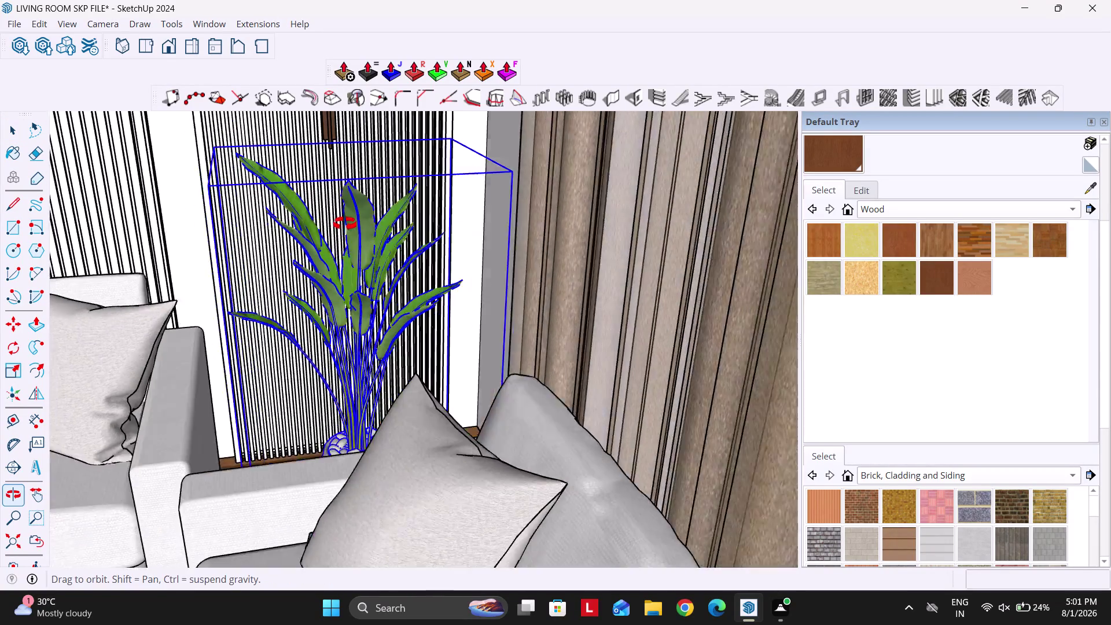
middle_drag(351, 229, 347, 207)
click(170, 46)
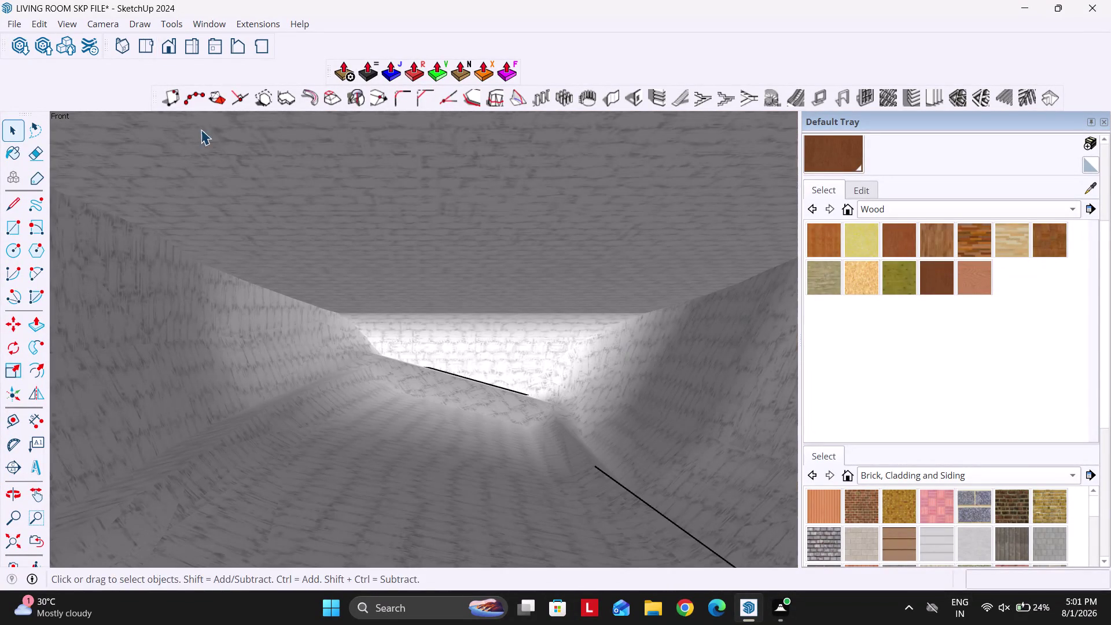
click(13, 543)
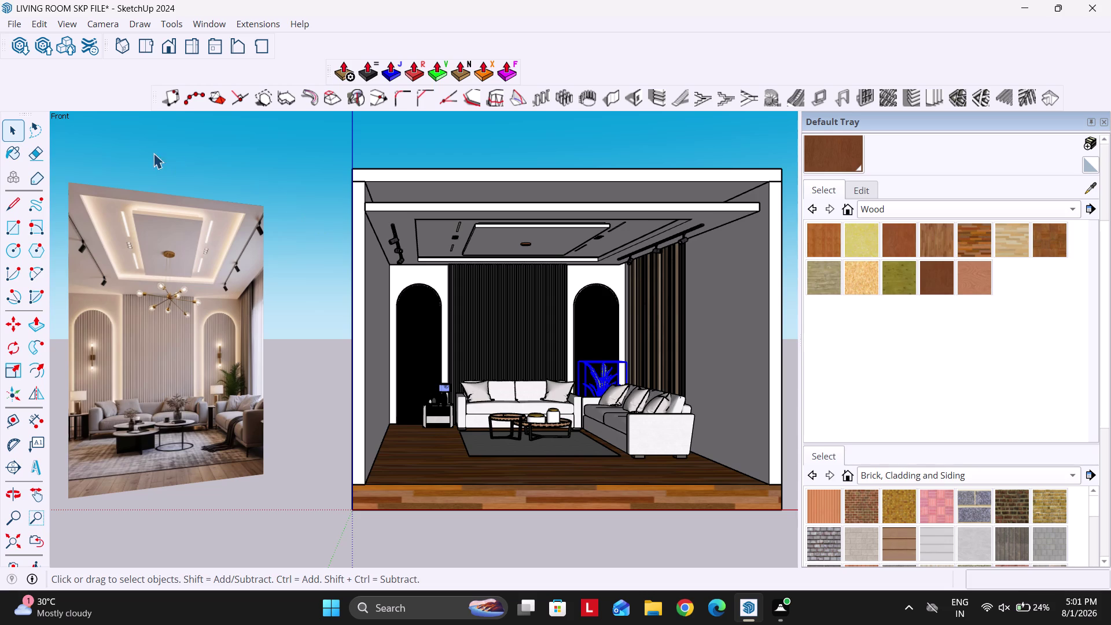
click(20, 46)
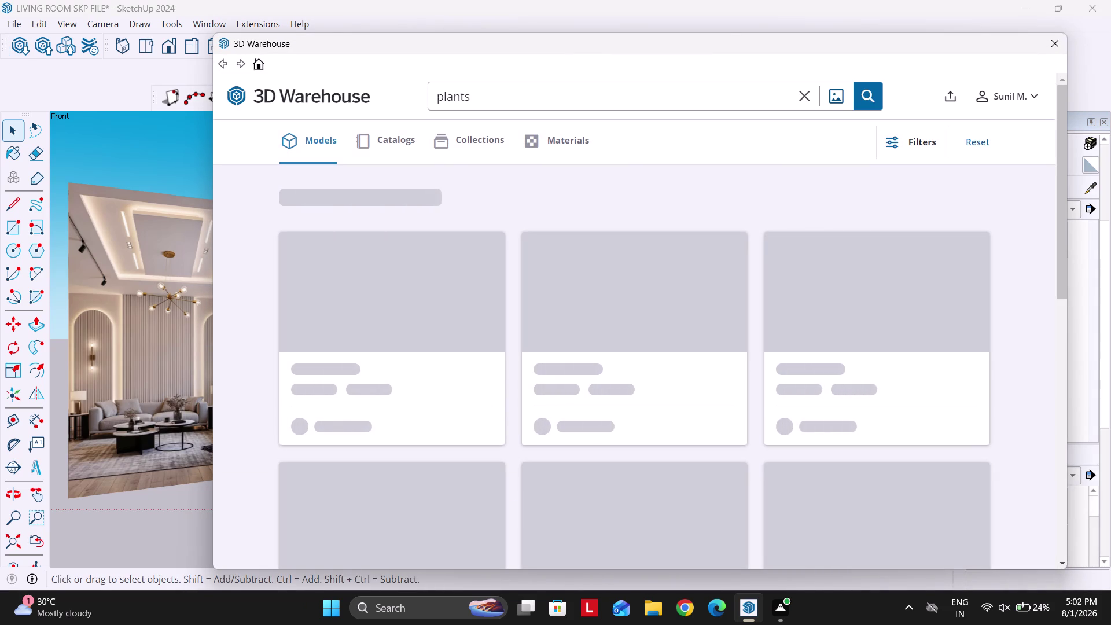
Search 3D Warehouse for the misspelled 'schandlier light', which finds nothing.
drag(494, 100, 373, 88)
text(s)
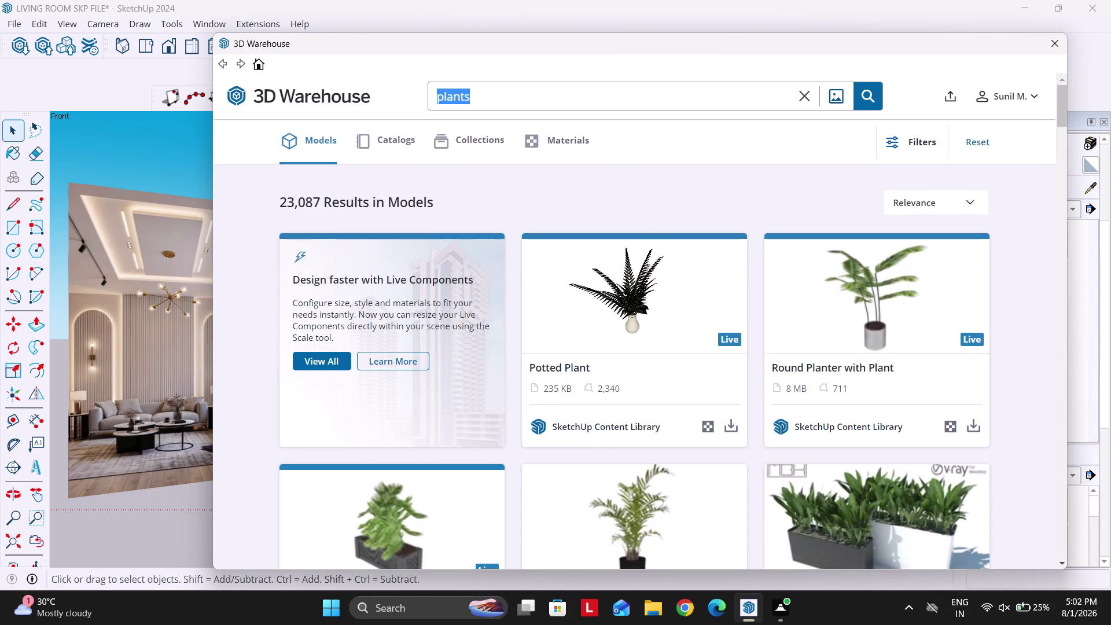
text(ch)
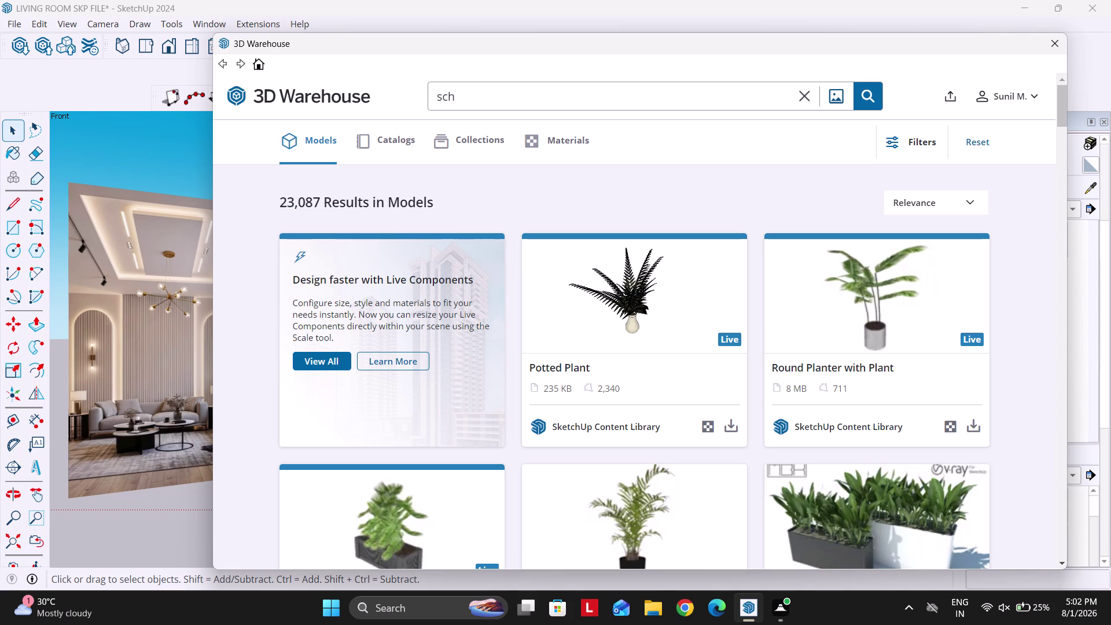
text(andlie)
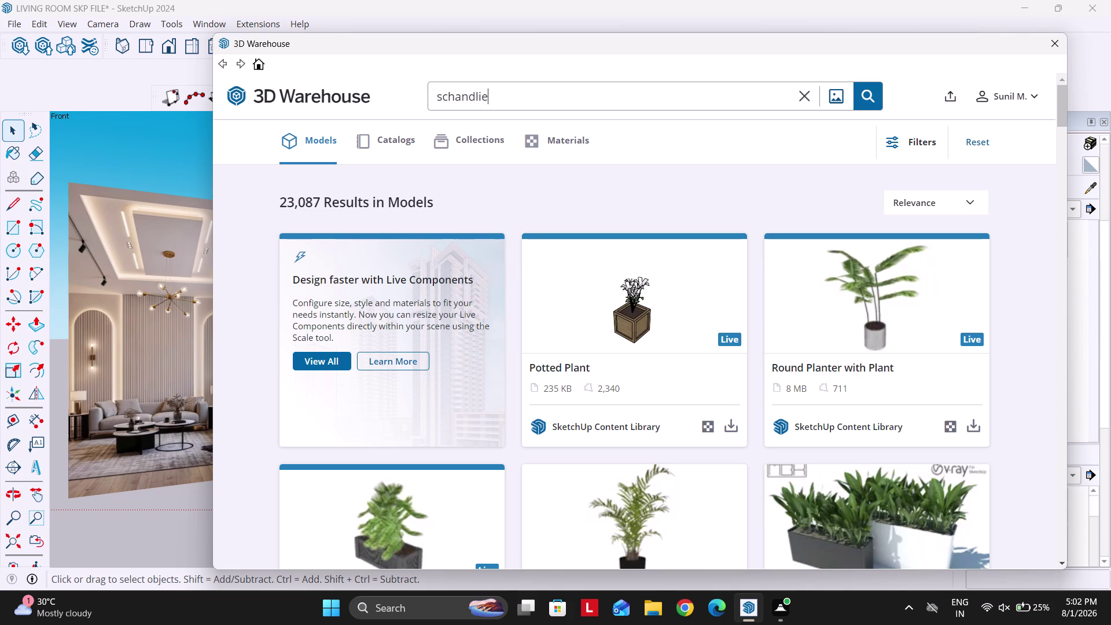
text(r light)
key(Return)
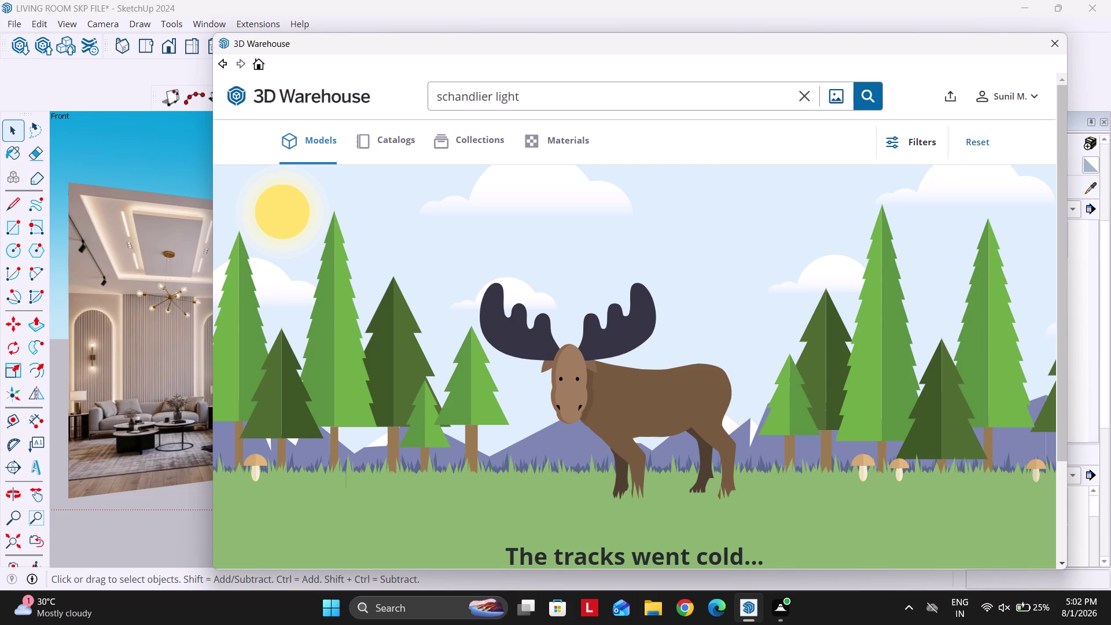
Replace the misspelled word with 'ceiling' and search for 'ceiling light'.
drag(492, 100, 375, 105)
text(c)
text(eilin)
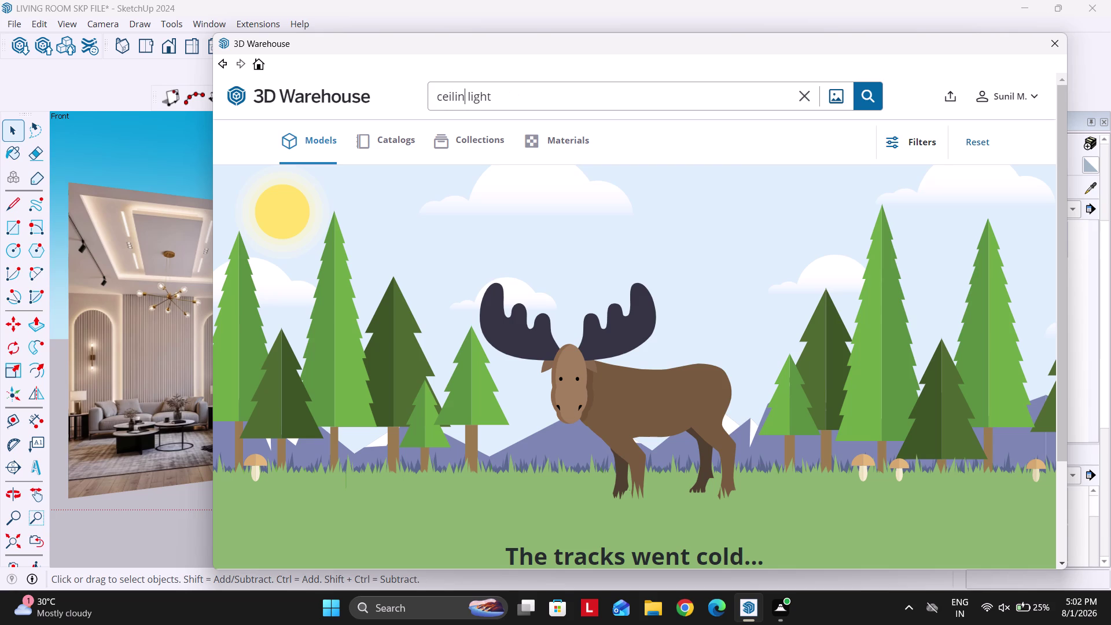
text(g)
key(space)
key(Return)
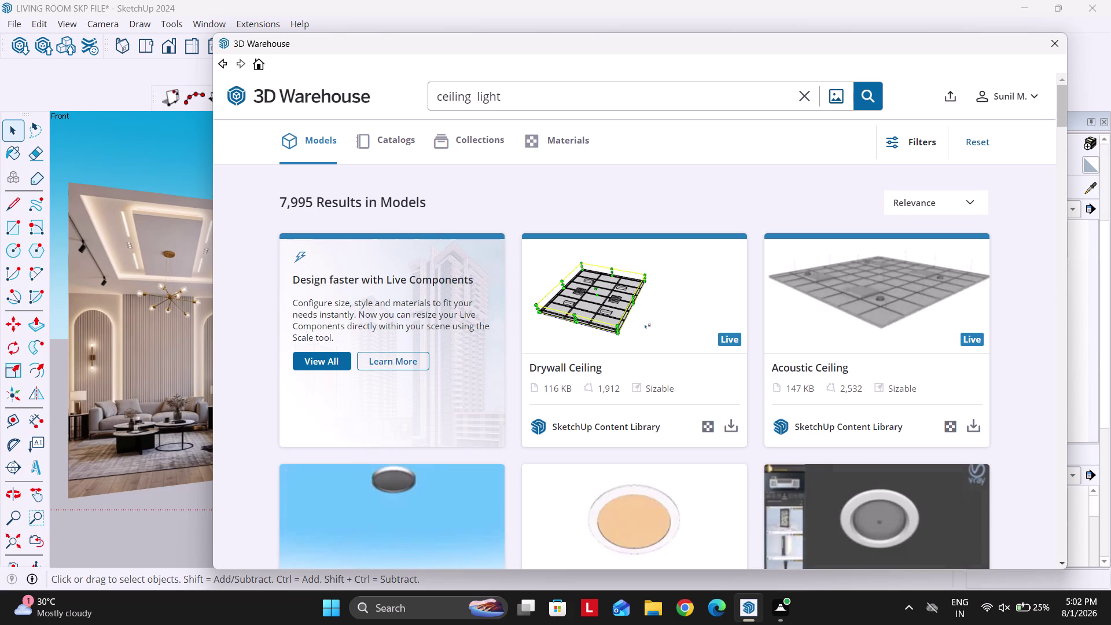
Scroll through the ceiling light results looking for a globe chandelier.
scroll(down, 3)
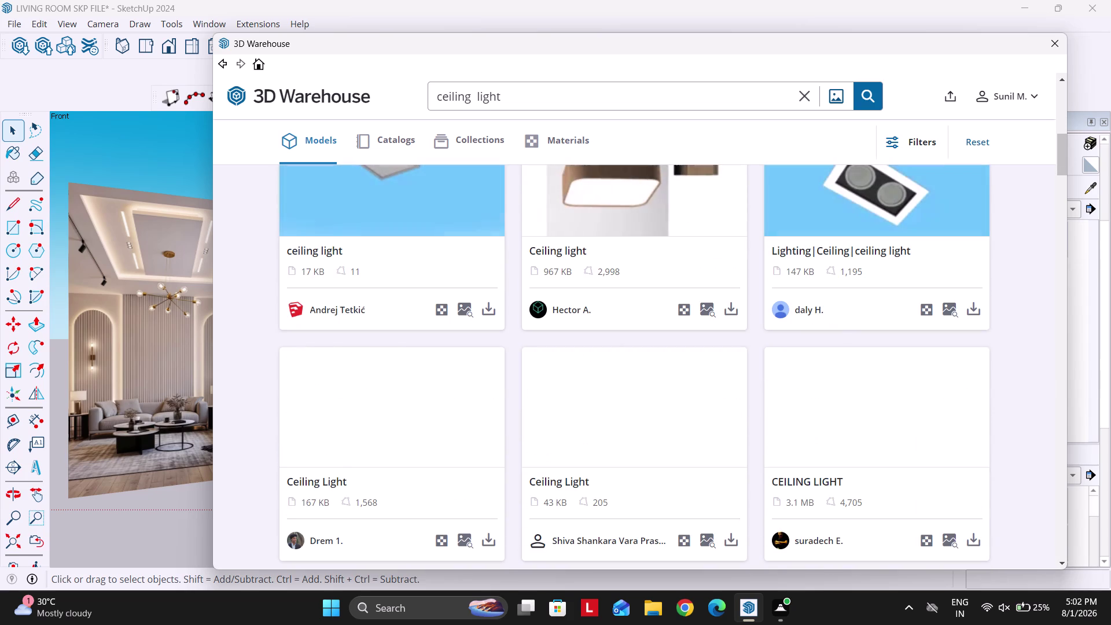
scroll(down, 3)
scroll(down, 3)
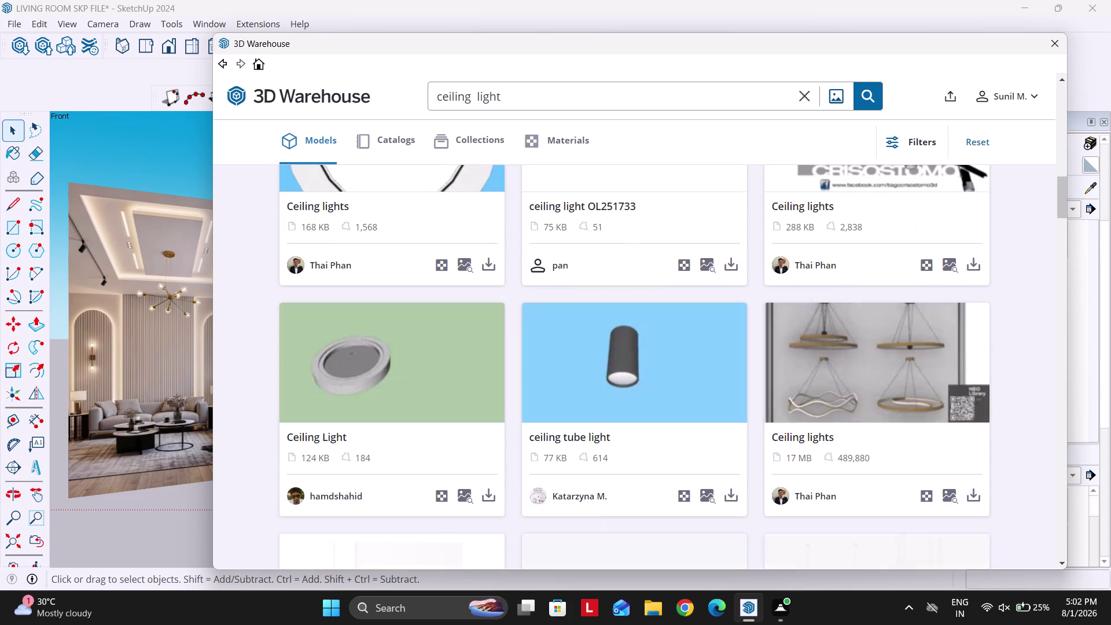
scroll(down, 3)
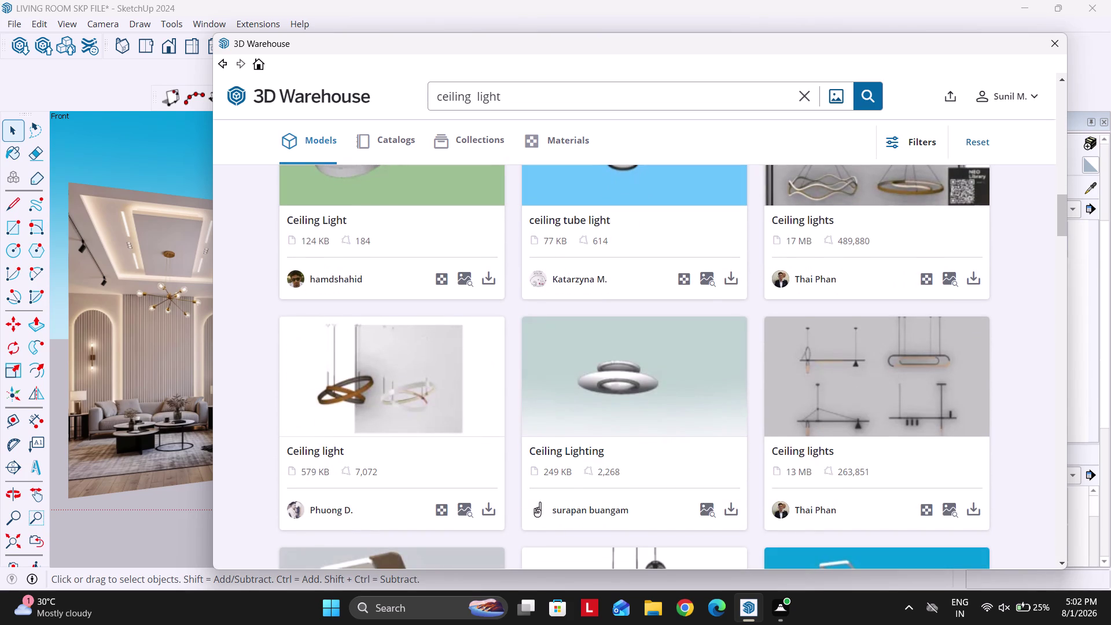
scroll(down, 3)
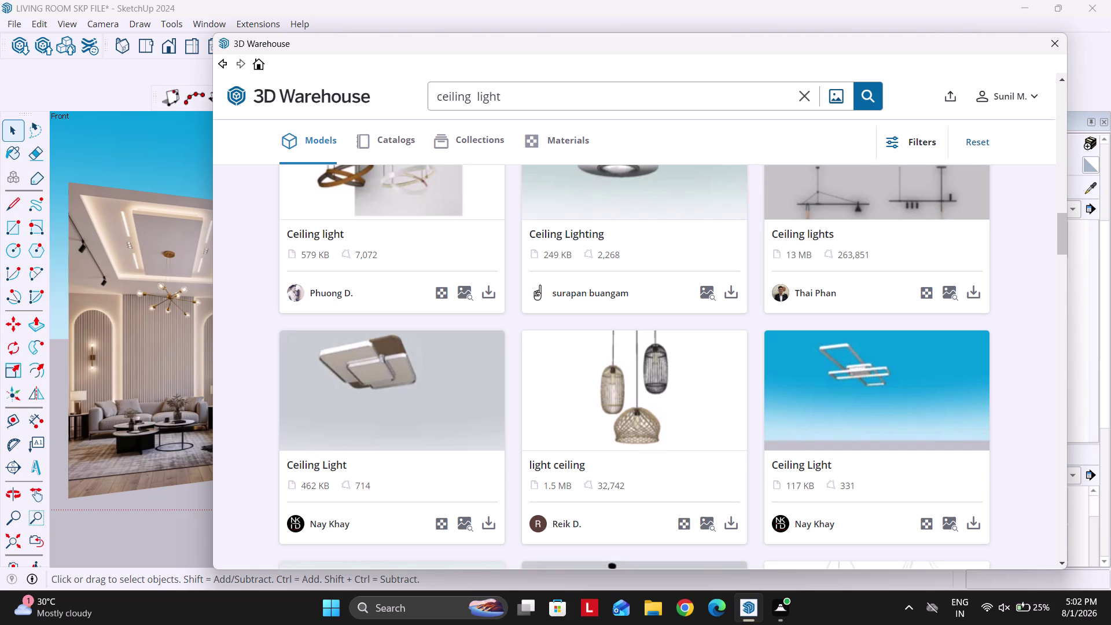
scroll(up, 3)
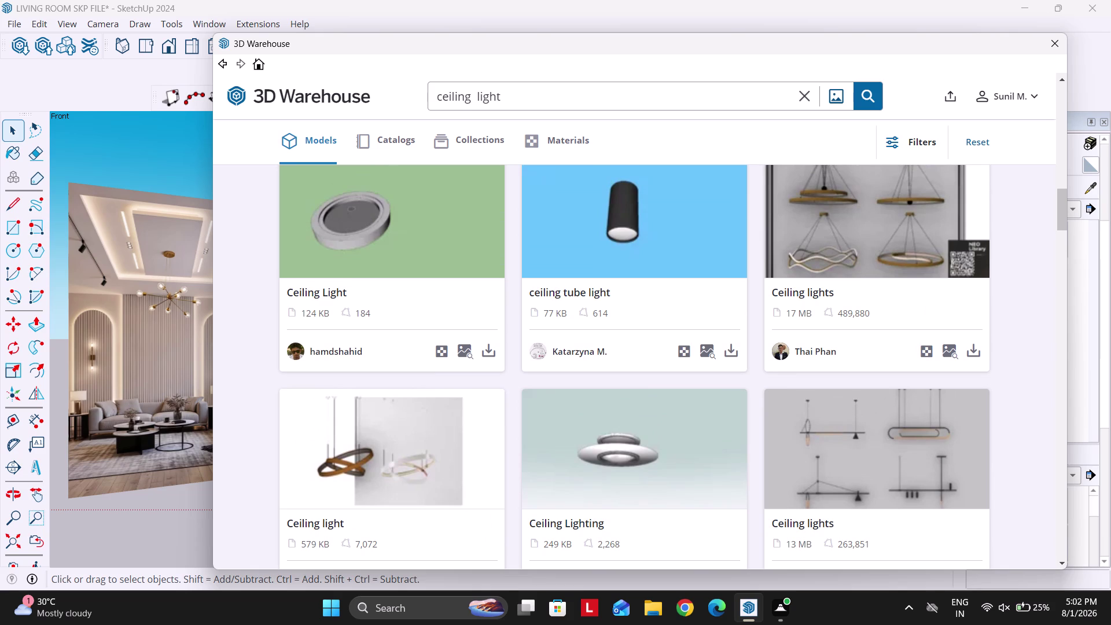
scroll(up, 3)
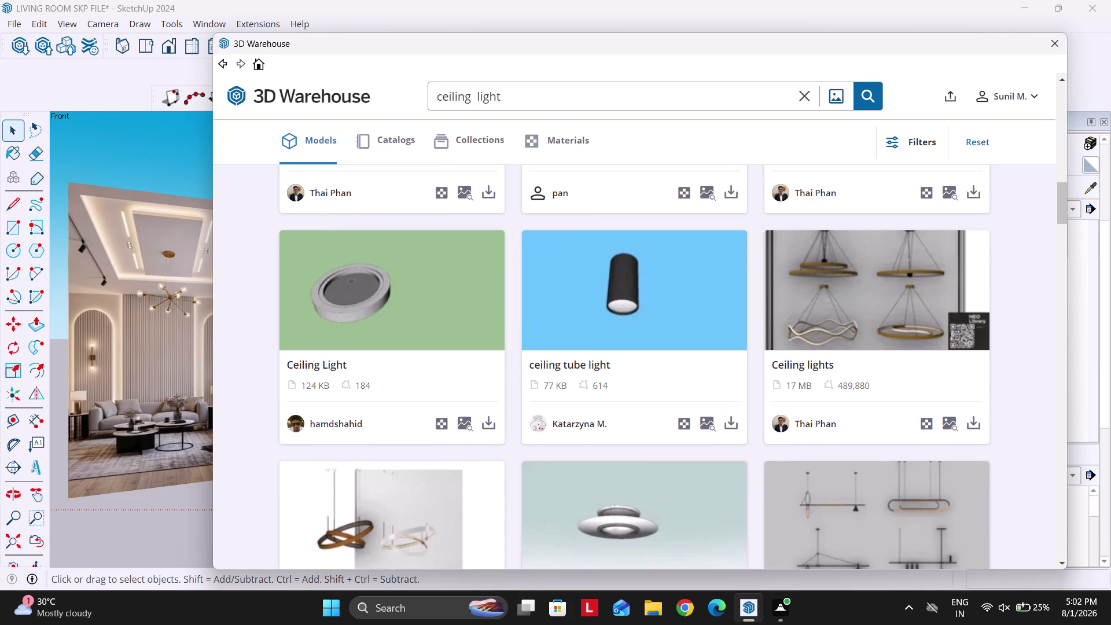
scroll(down, 3)
scroll(down, 3)
scroll(down, 3)
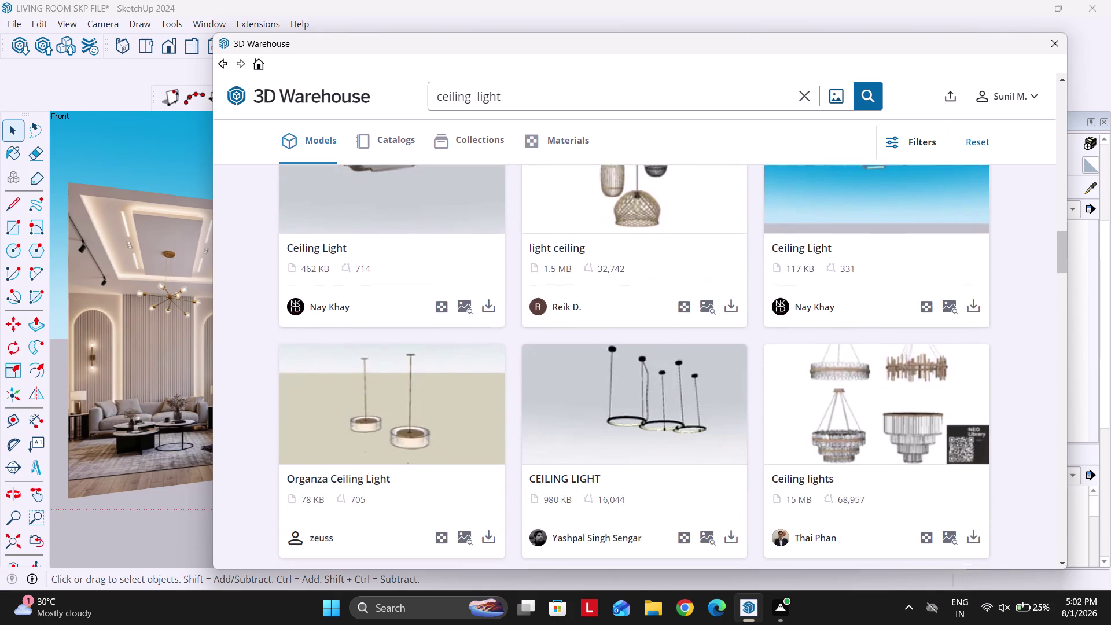
scroll(down, 3)
scroll(up, 3)
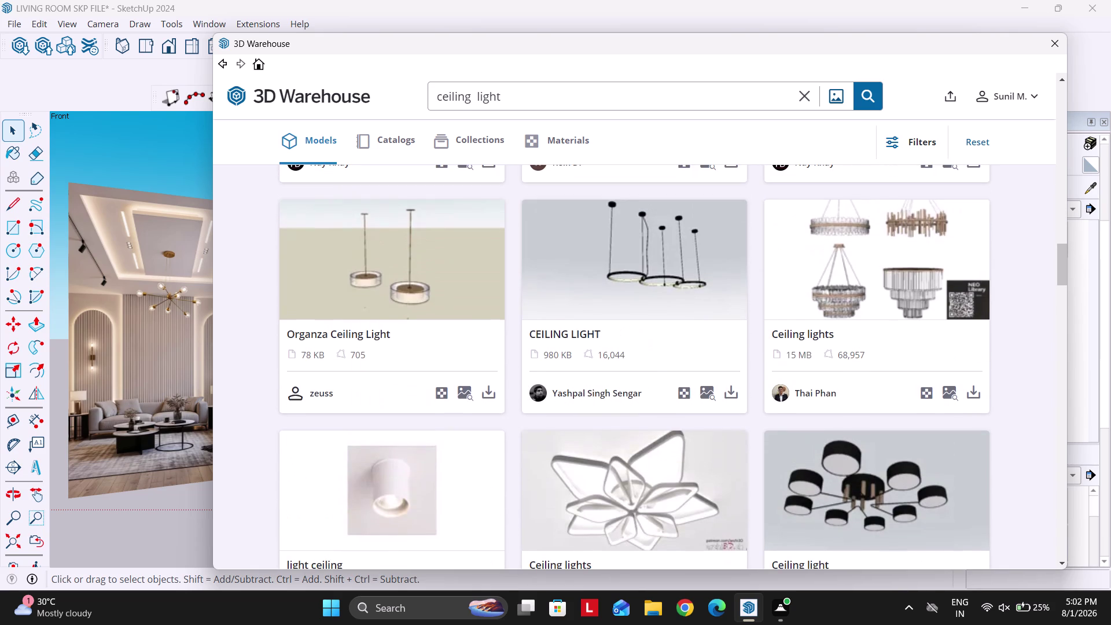
scroll(down, 3)
scroll(down, 3)
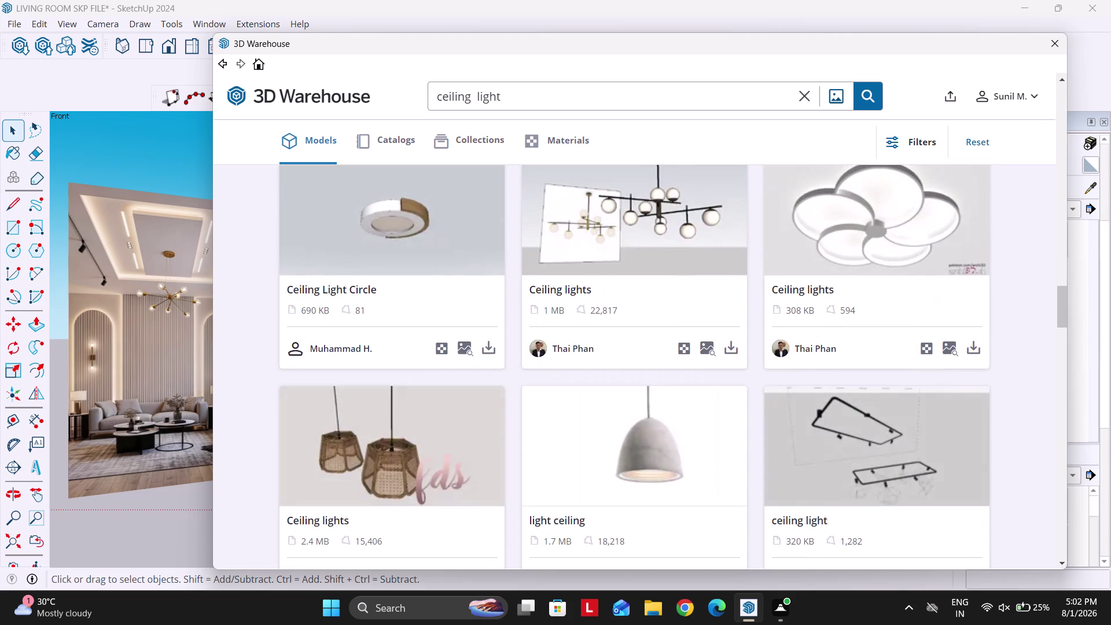
scroll(up, 3)
scroll(down, 3)
scroll(up, 3)
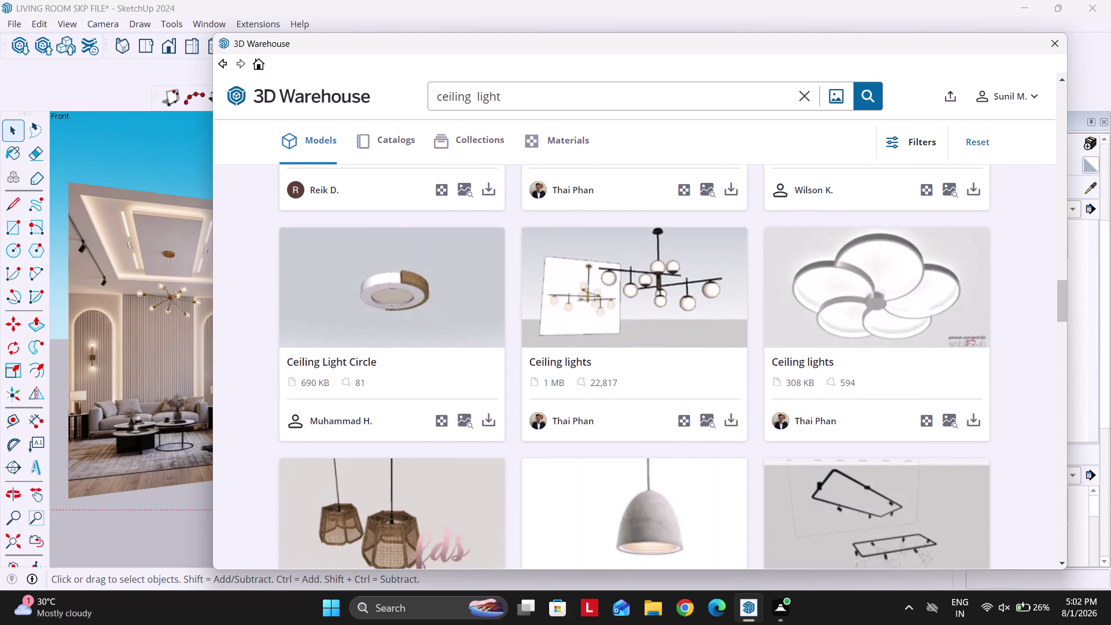
scroll(down, 3)
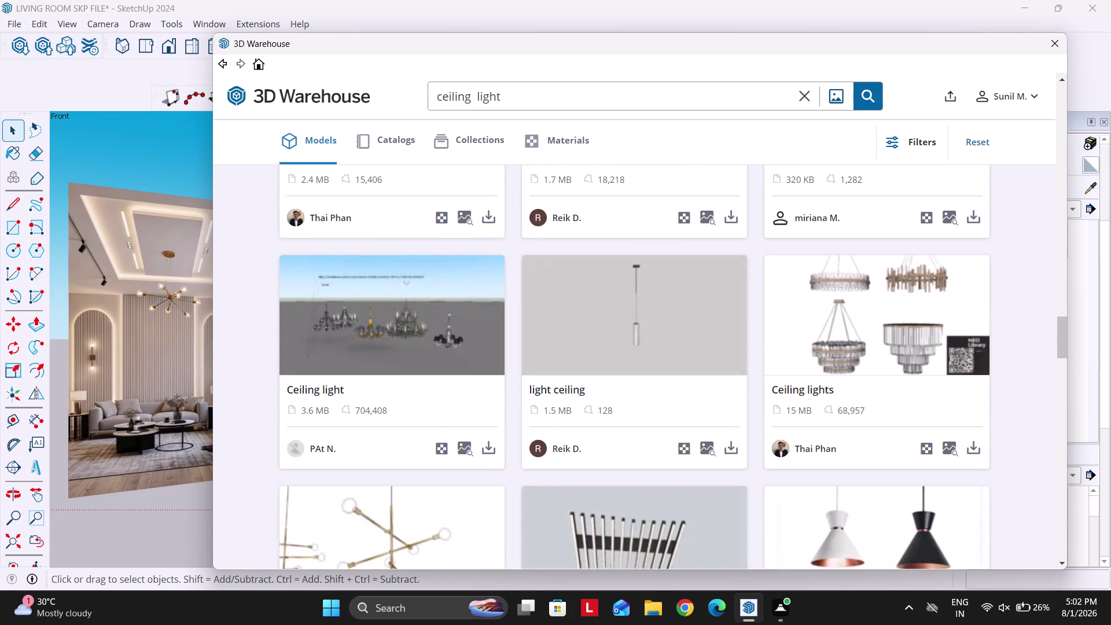
scroll(down, 3)
scroll(down, 3)
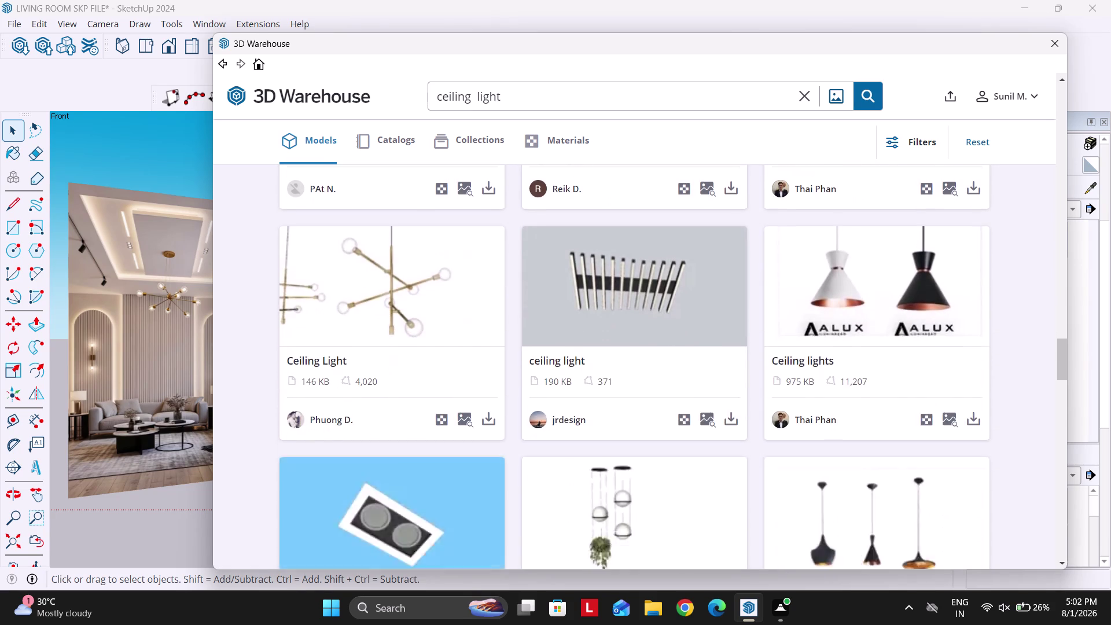
scroll(down, 3)
scroll(down, 3)
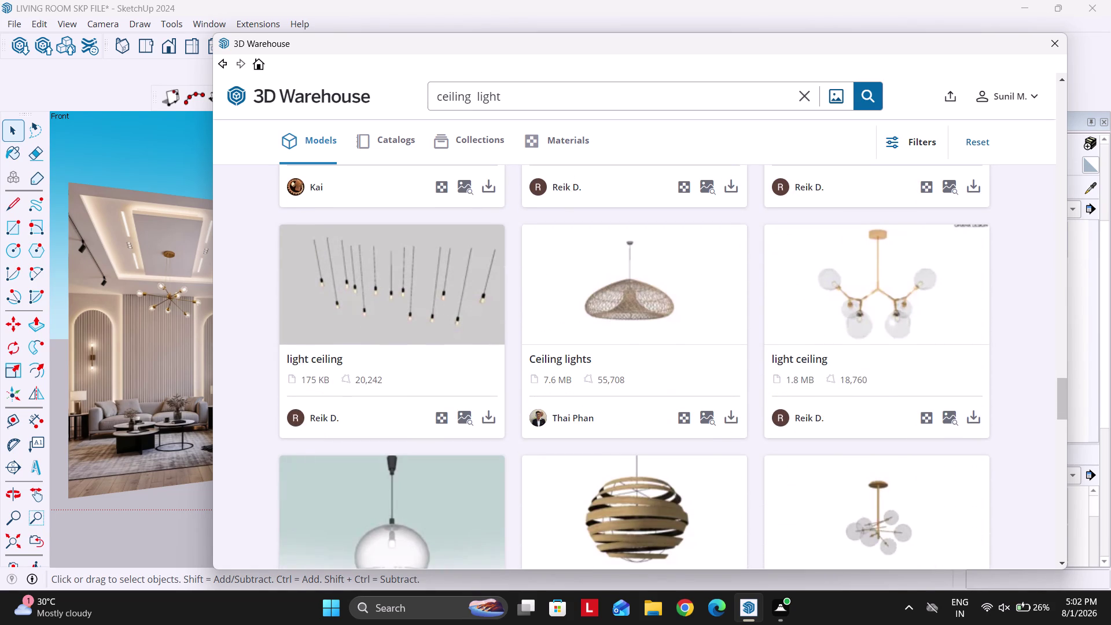
scroll(down, 3)
scroll(down, 3)
scroll(down, 3)
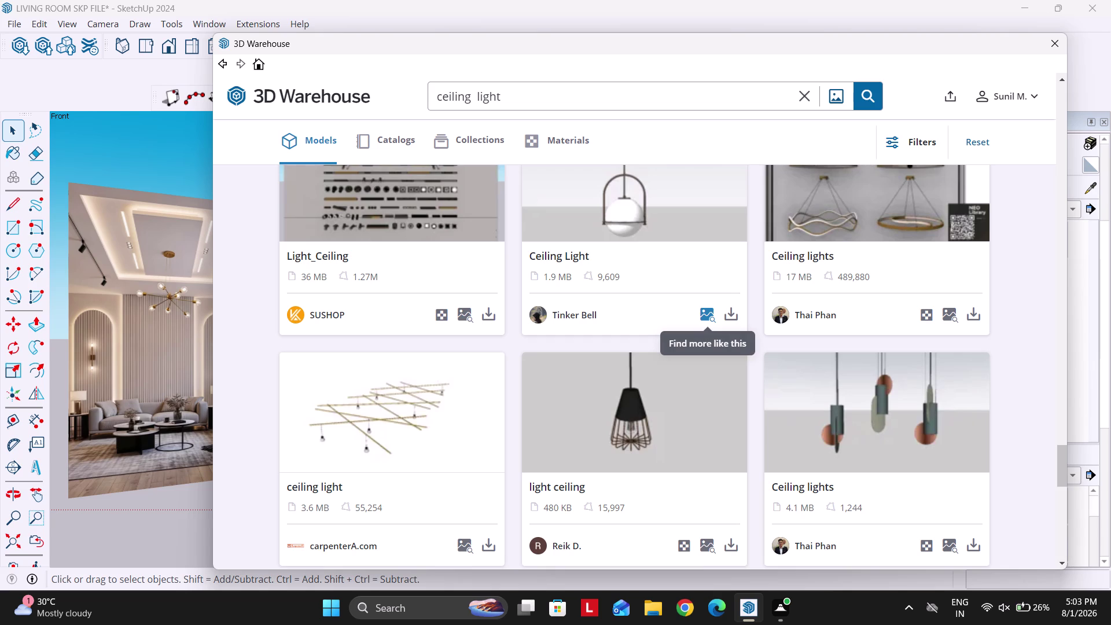
scroll(down, 3)
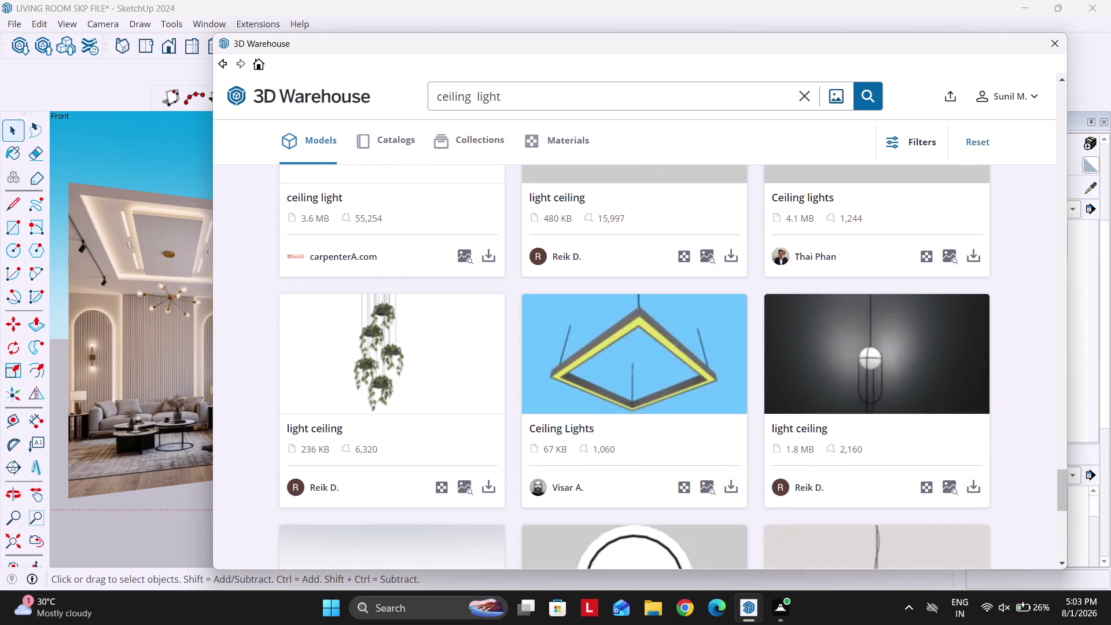
scroll(down, 3)
scroll(down, 3)
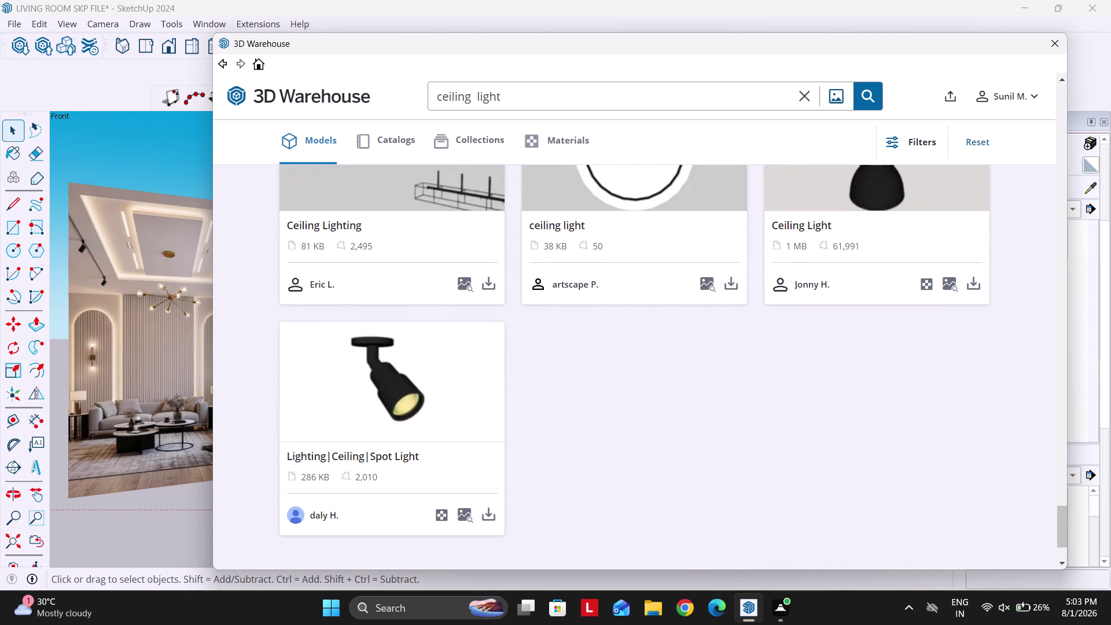
scroll(up, 3)
scroll(up, 3)
scroll(up, 3)
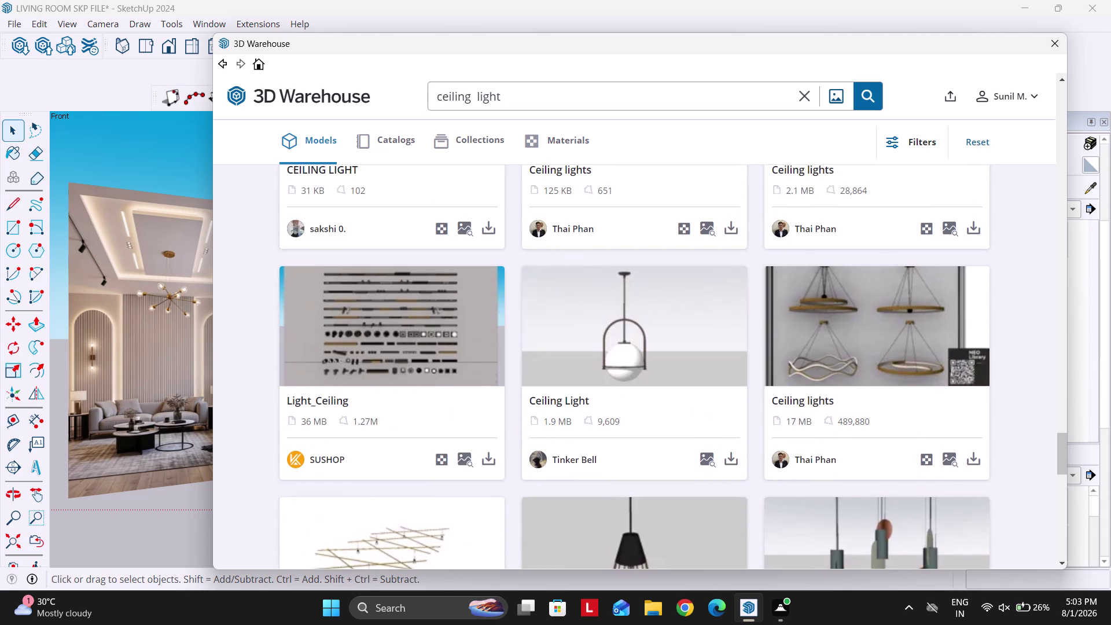
scroll(up, 3)
scroll(up, 3)
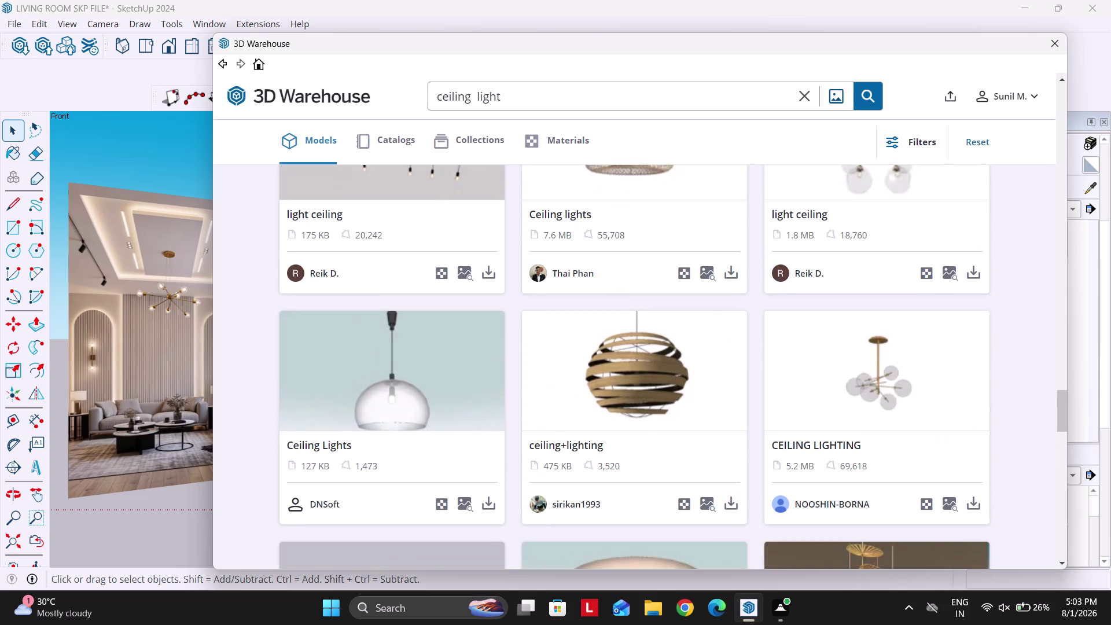
scroll(up, 3)
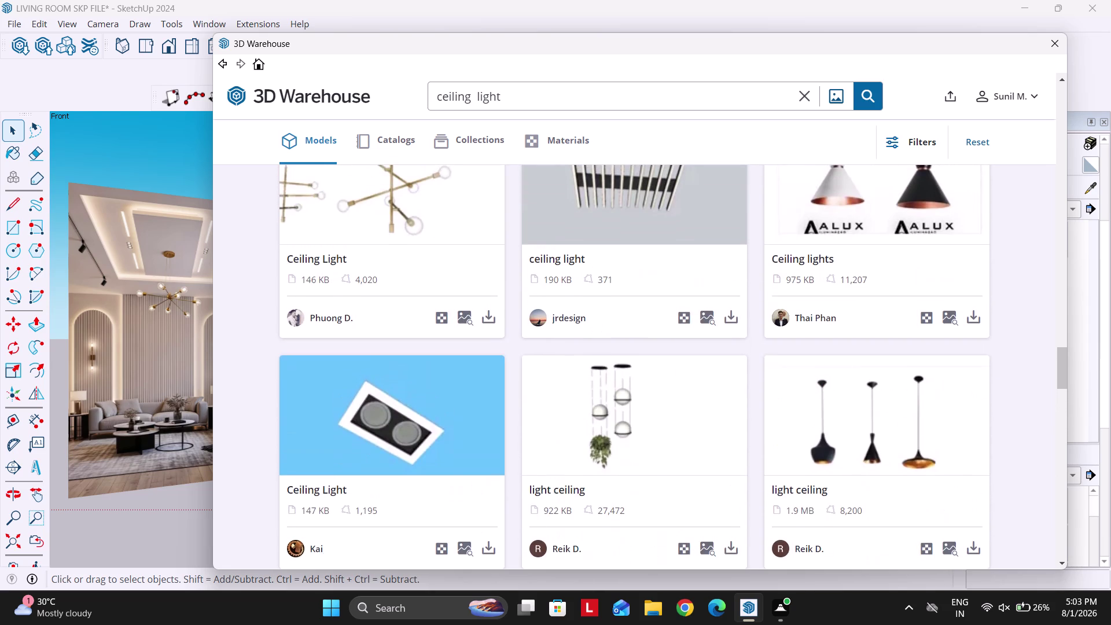
scroll(up, 3)
scroll(up, 3)
scroll(up, 3)
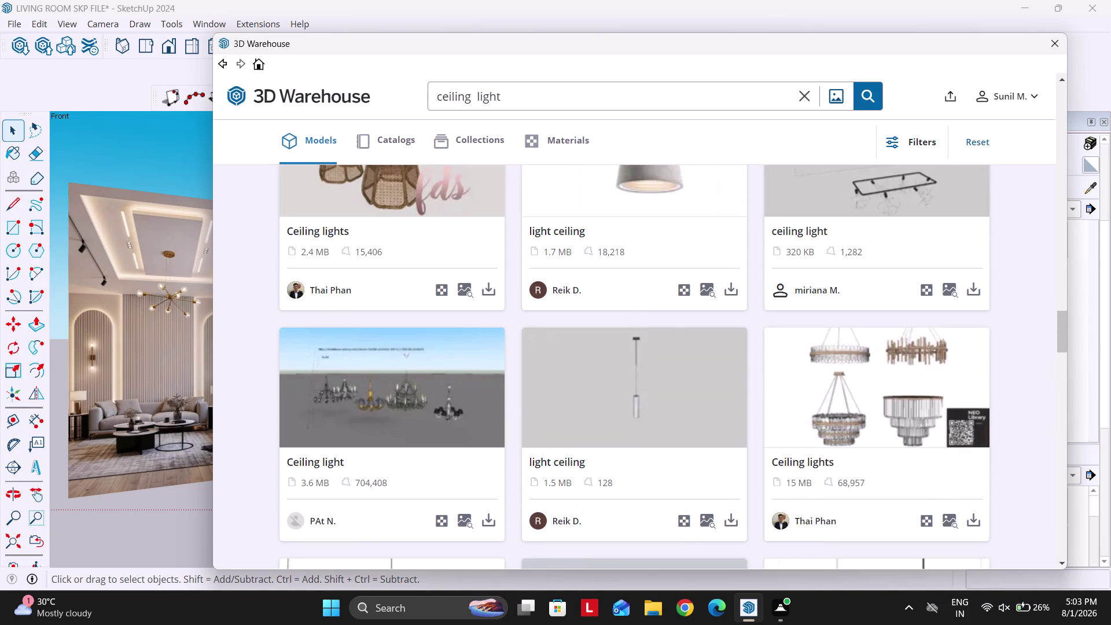
scroll(up, 3)
scroll(up, 3)
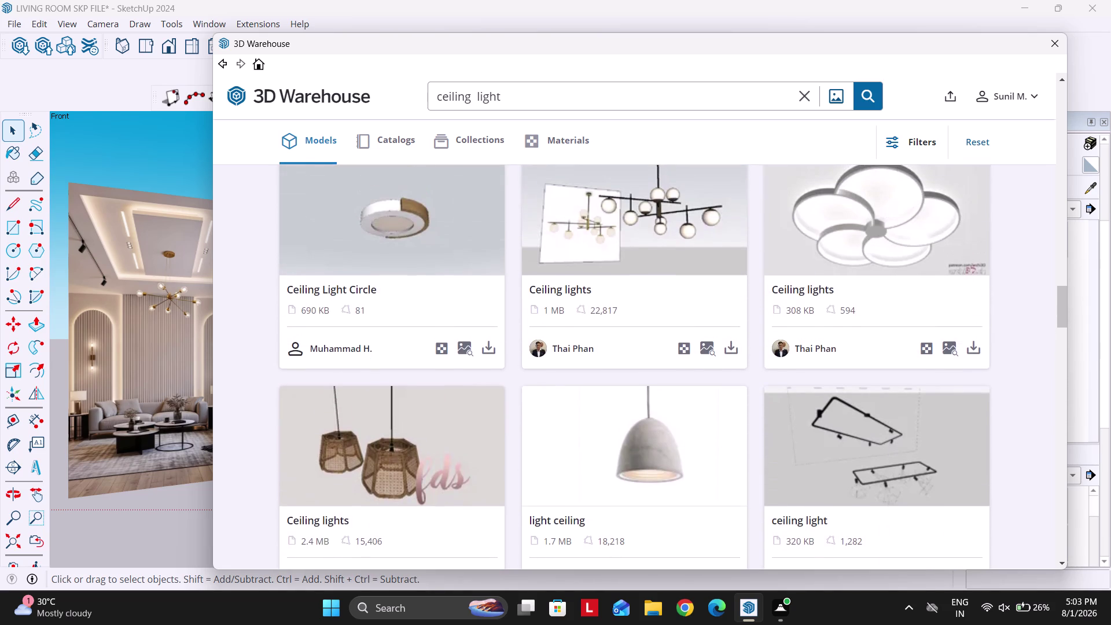
scroll(up, 3)
scroll(down, 3)
Download the globe 'Ceiling lights' model and load it directly into the model.
click(735, 421)
click(596, 335)
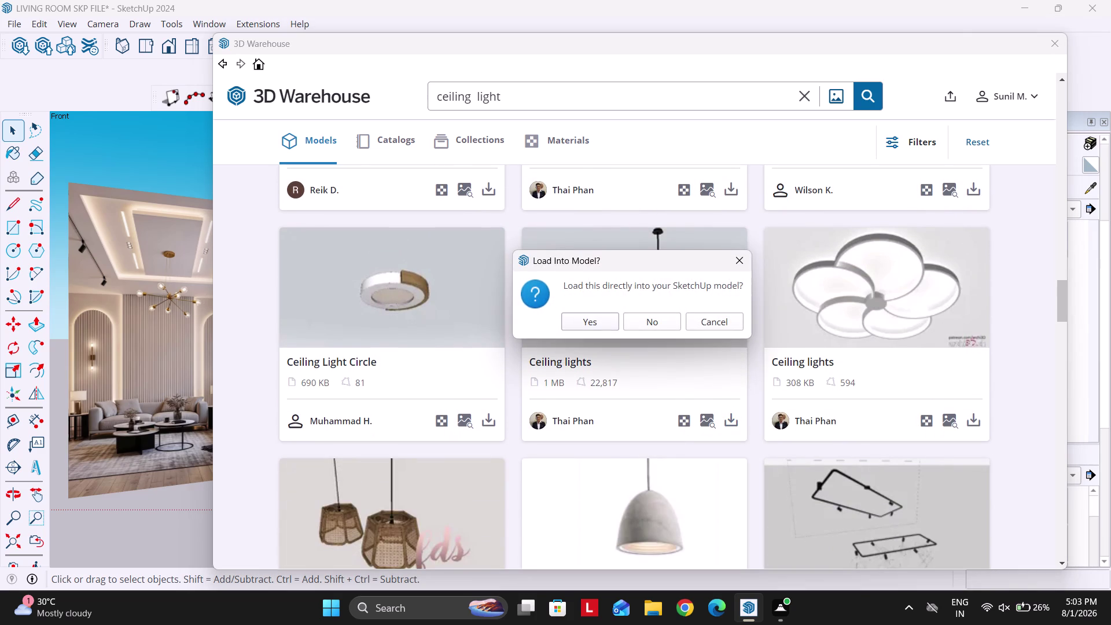
click(589, 329)
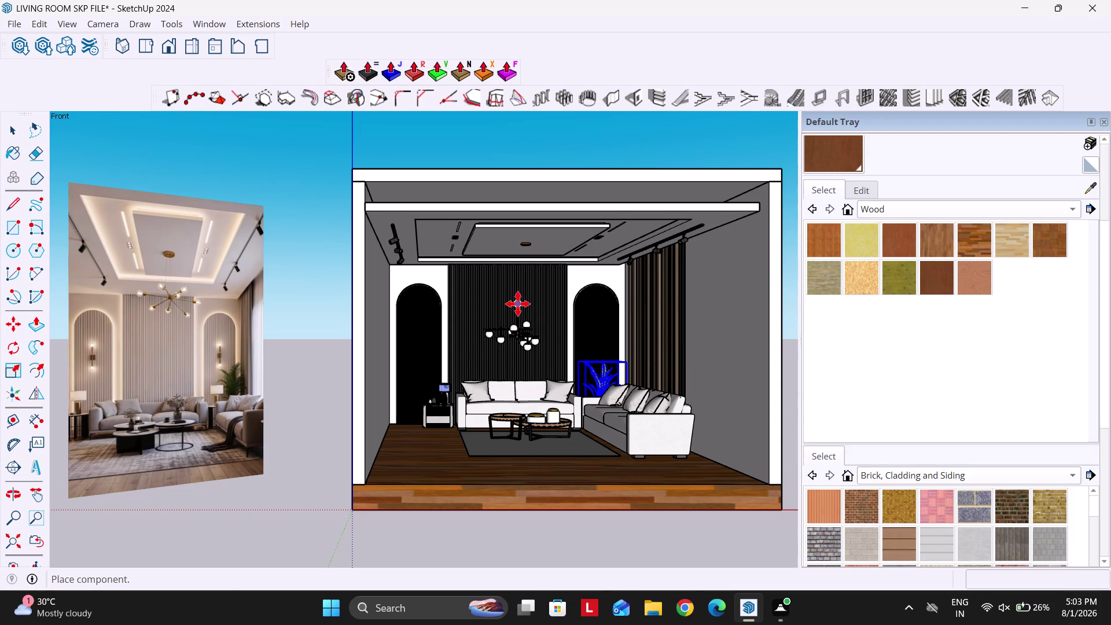
Place the downloaded globe chandelier on the living room ceiling.
middle_drag(513, 302, 496, 270)
scroll(up, 3)
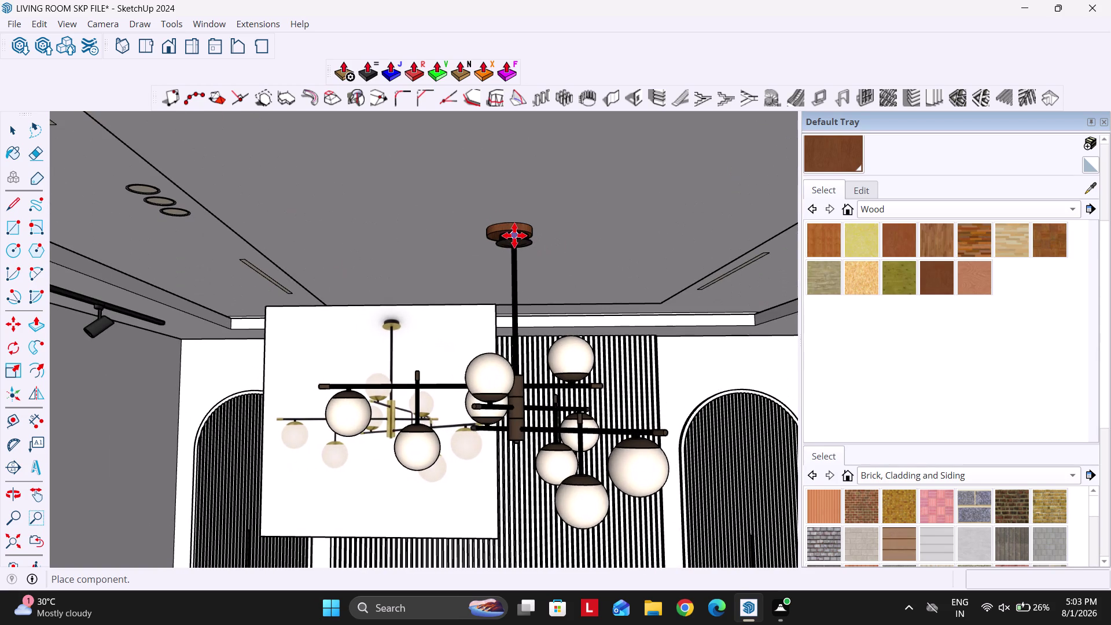
click(513, 235)
Delete the flat picture panel that came with the chandelier.
key(space)
triple_click(444, 336)
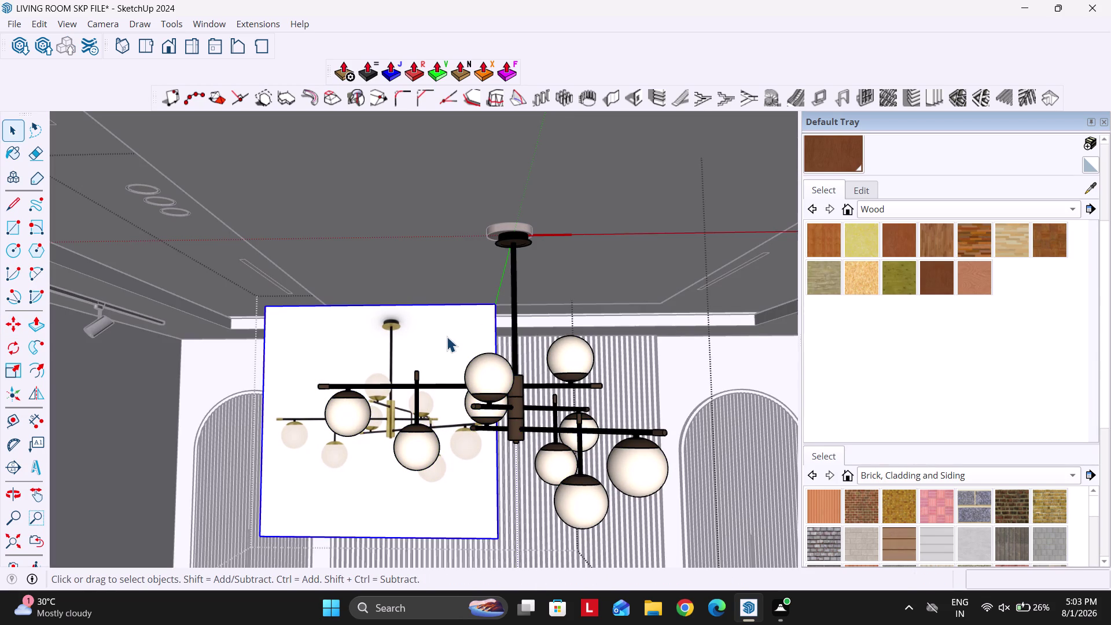
key(Delete)
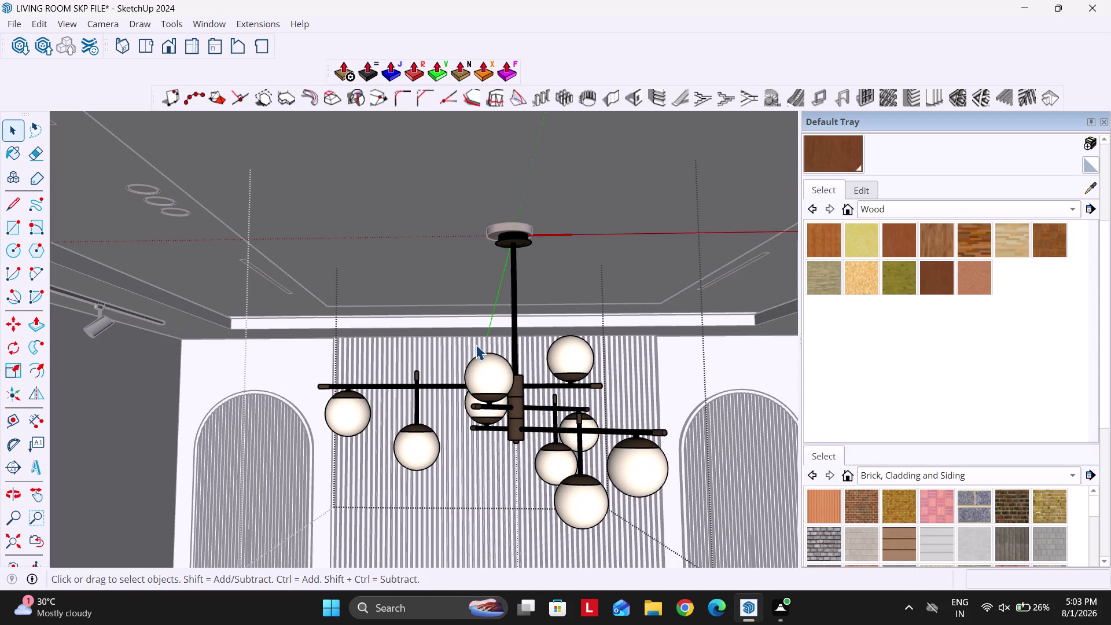
key(Escape)
key(Escape)
key(Escape)
scroll(down, 3)
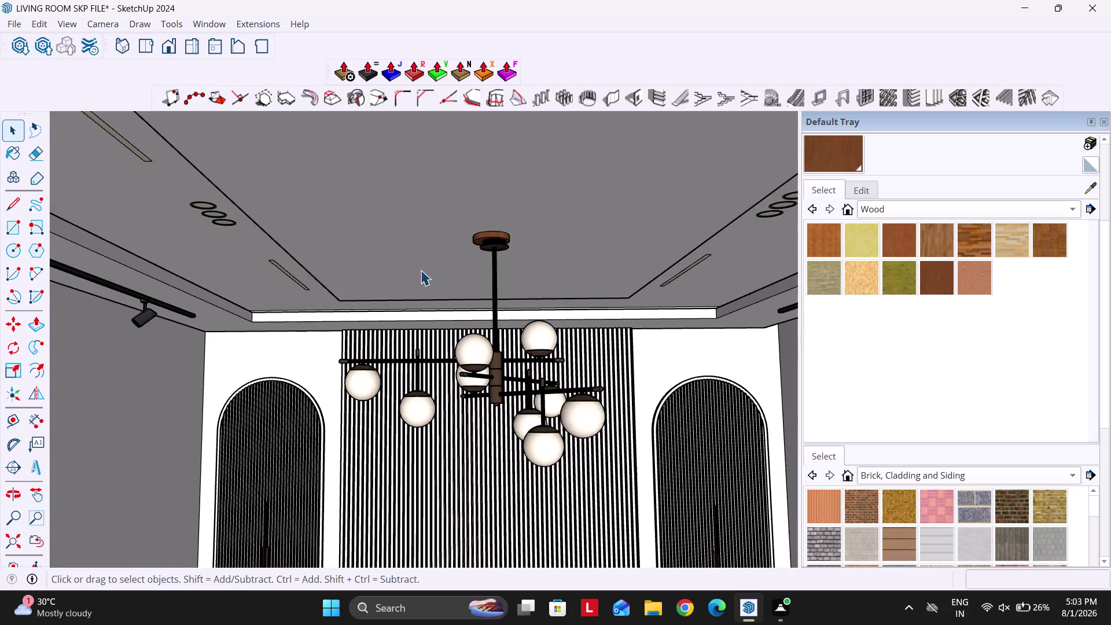
Select the chandelier and zoom in on its wooden canopy.
middle_drag(480, 318, 442, 266)
scroll(up, 3)
scroll(down, 3)
scroll(up, 3)
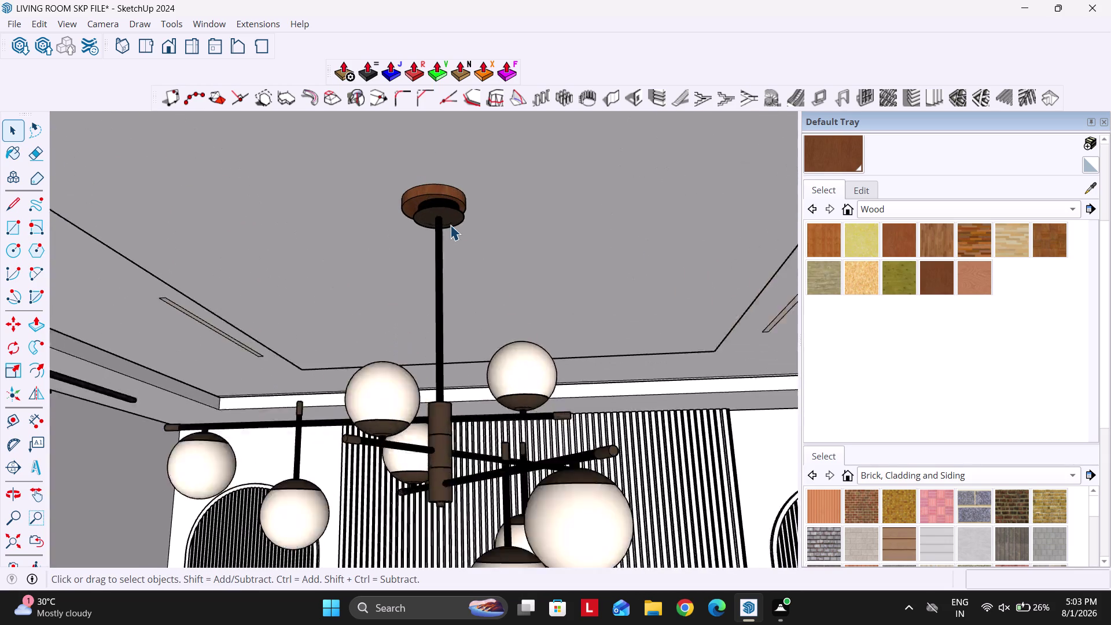
scroll(up, 3)
click(432, 215)
middle_drag(432, 217, 450, 225)
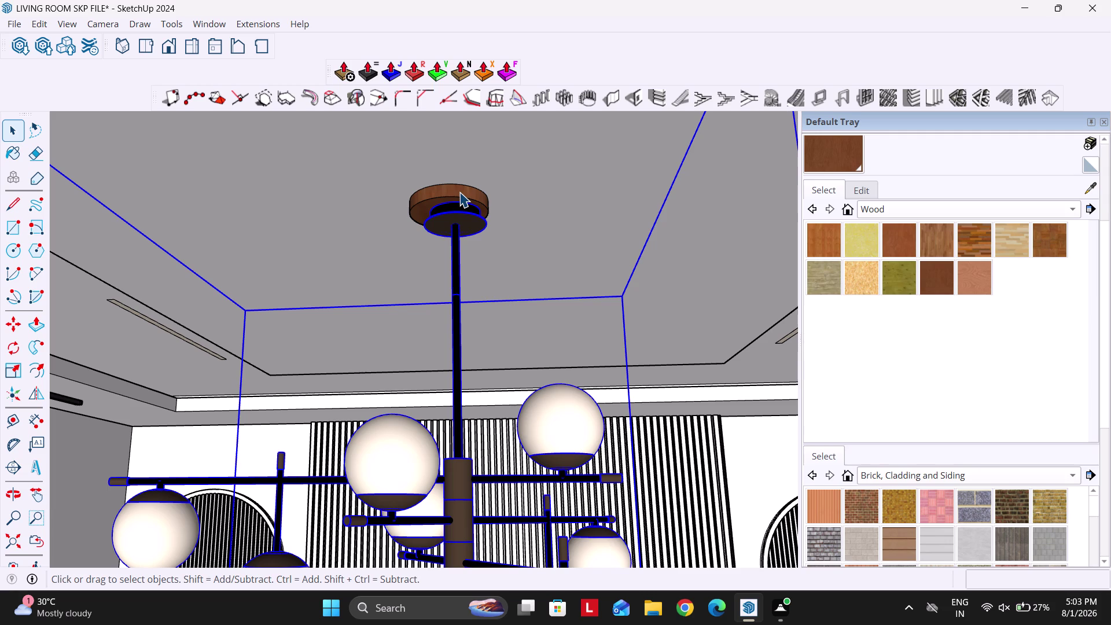
scroll(up, 3)
middle_drag(458, 231, 462, 171)
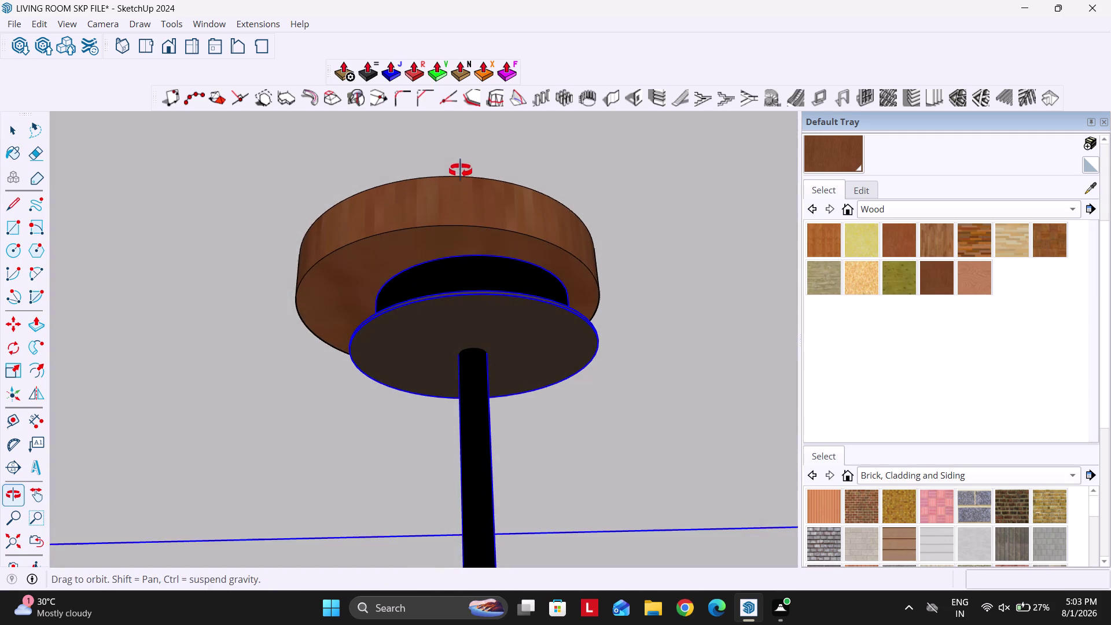
middle_drag(461, 172, 459, 171)
Move the chandelier by its canopy up toward the ceiling.
key(m)
click(475, 307)
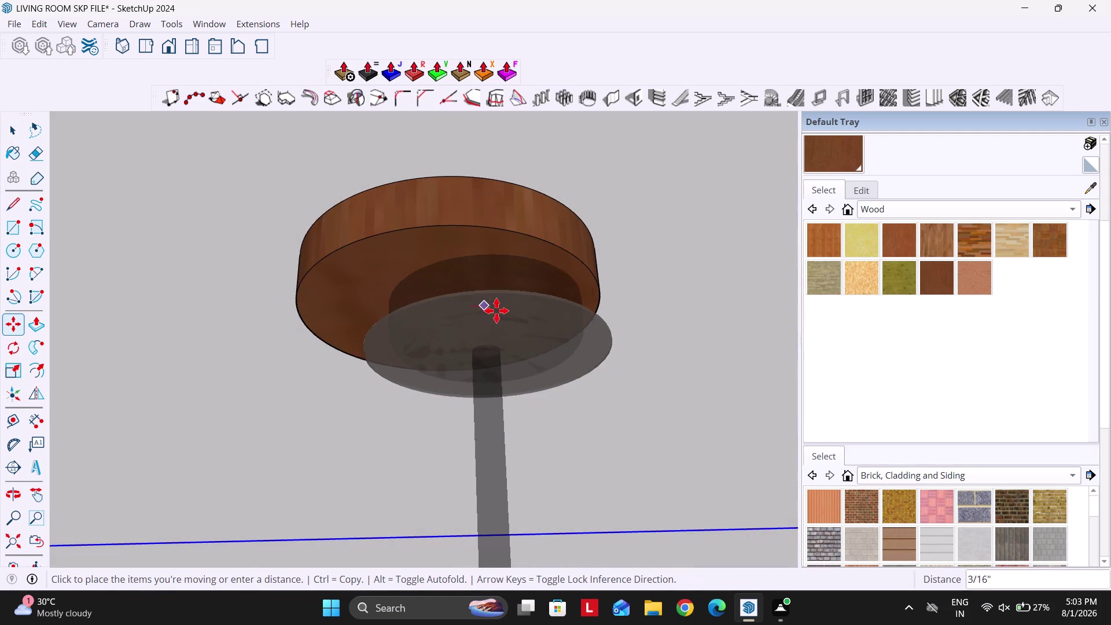
key(Left)
key(Right)
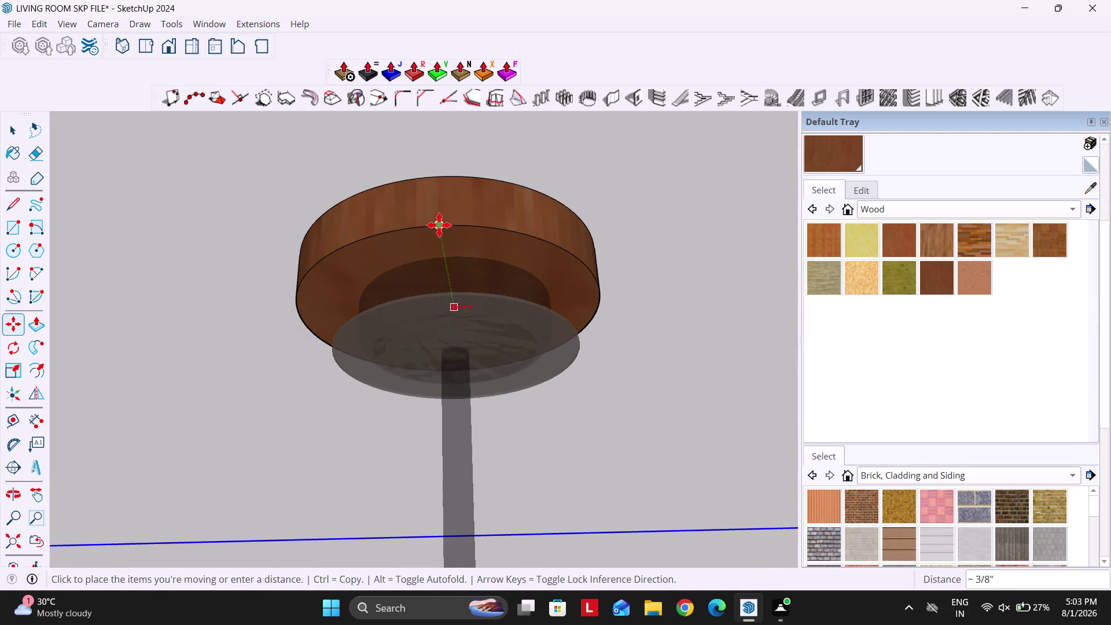
click(432, 229)
Orbit around to check that the canopy sits against the ceiling from below.
middle_drag(415, 307, 209, 220)
middle_drag(589, 284, 434, 217)
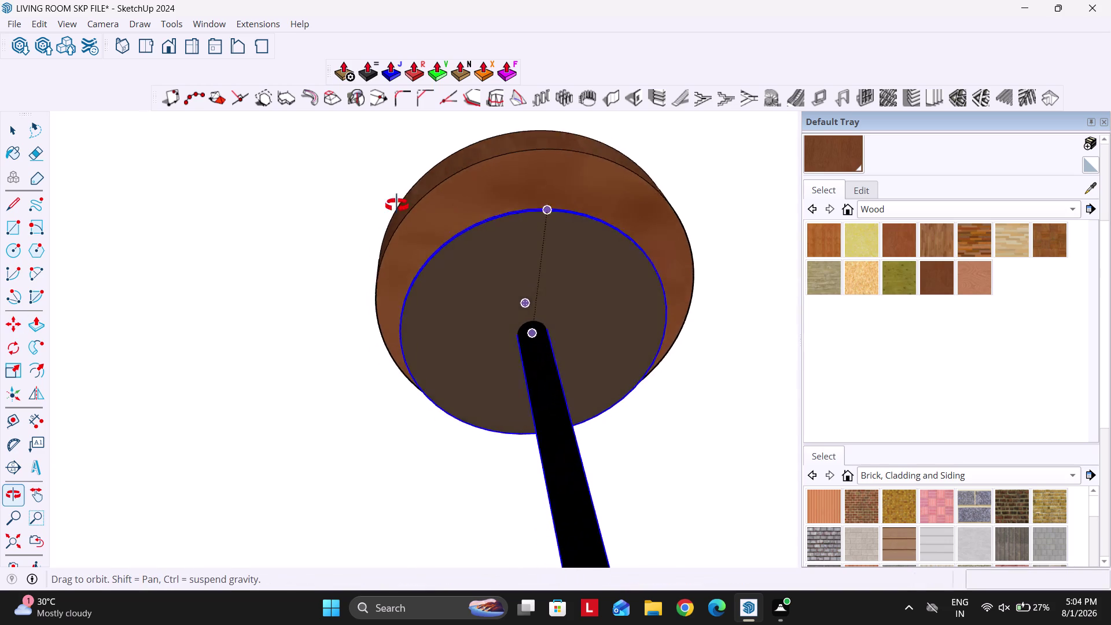
middle_drag(435, 218, 322, 165)
middle_drag(732, 438, 511, 397)
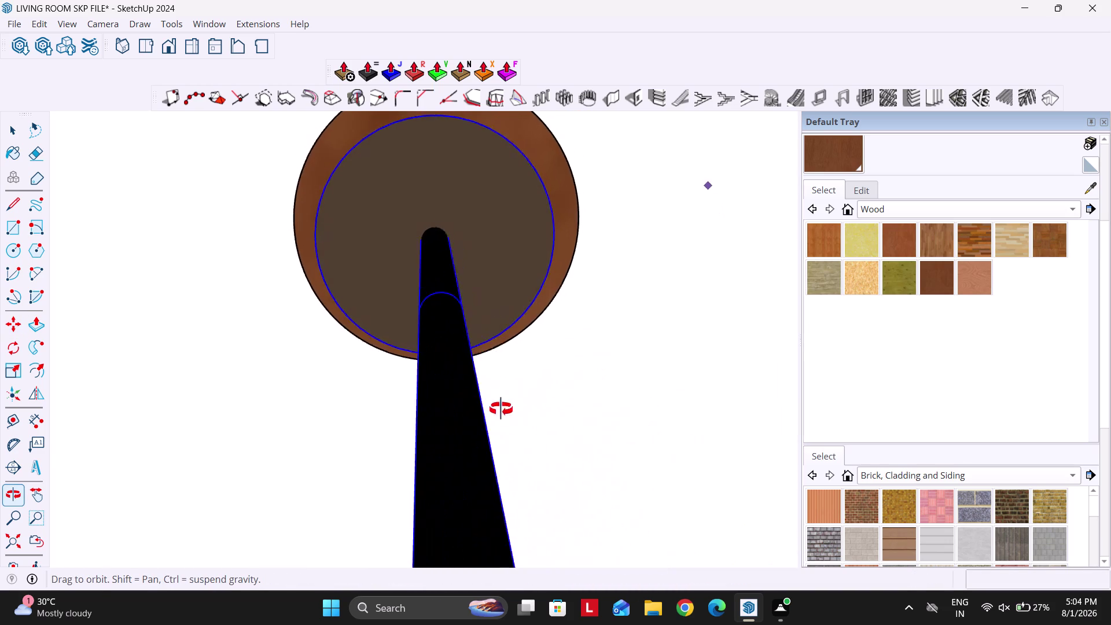
middle_drag(511, 397, 717, 624)
middle_drag(389, 301, 533, 341)
middle_click(533, 354)
scroll(down, 3)
Exit the Move tool, return to selection and zoom back out from the chandelier.
key(v)
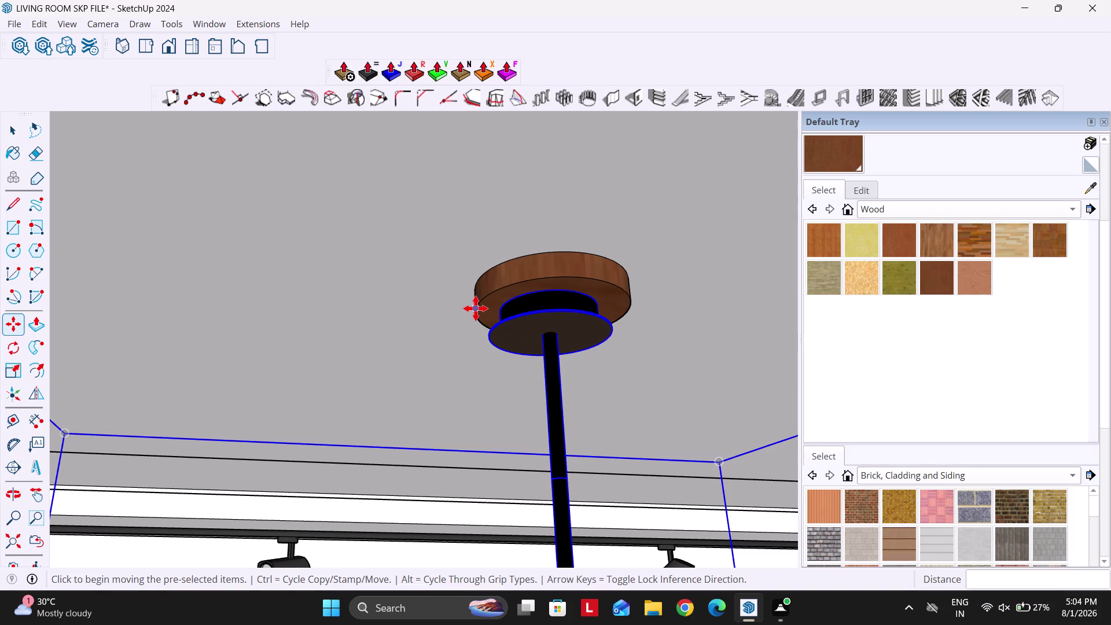
key(Escape)
key(Escape)
key(Escape)
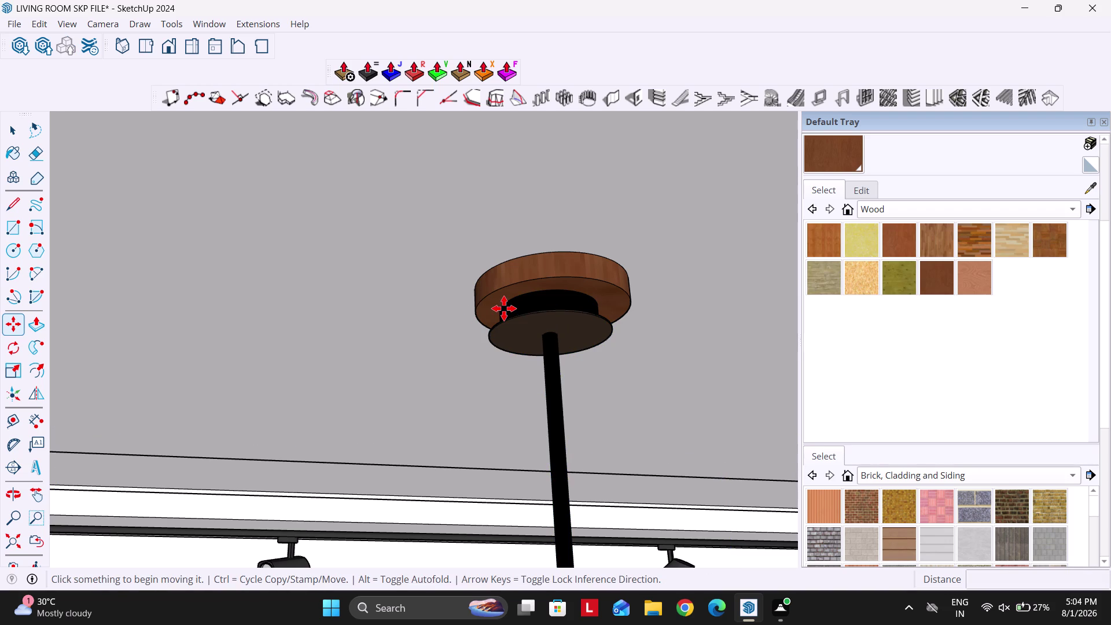
key(Escape)
key(Escape)
key(Escape)
key(Escape)
key(Escape)
key(Escape)
key(Escape)
key(Escape)
key(Escape)
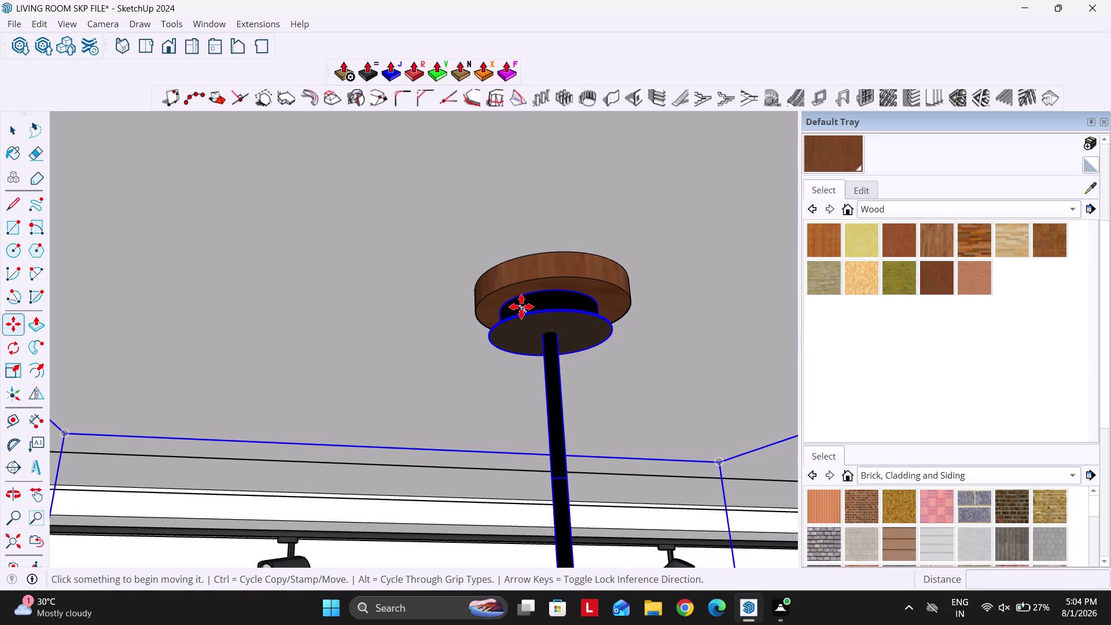
scroll(down, 3)
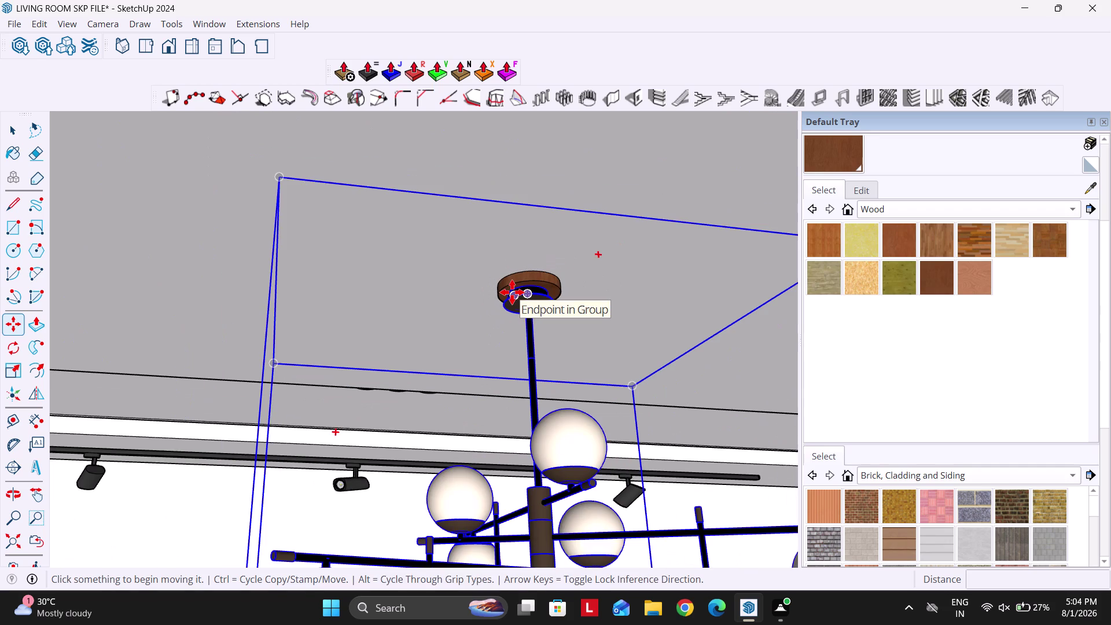
key(space)
scroll(down, 3)
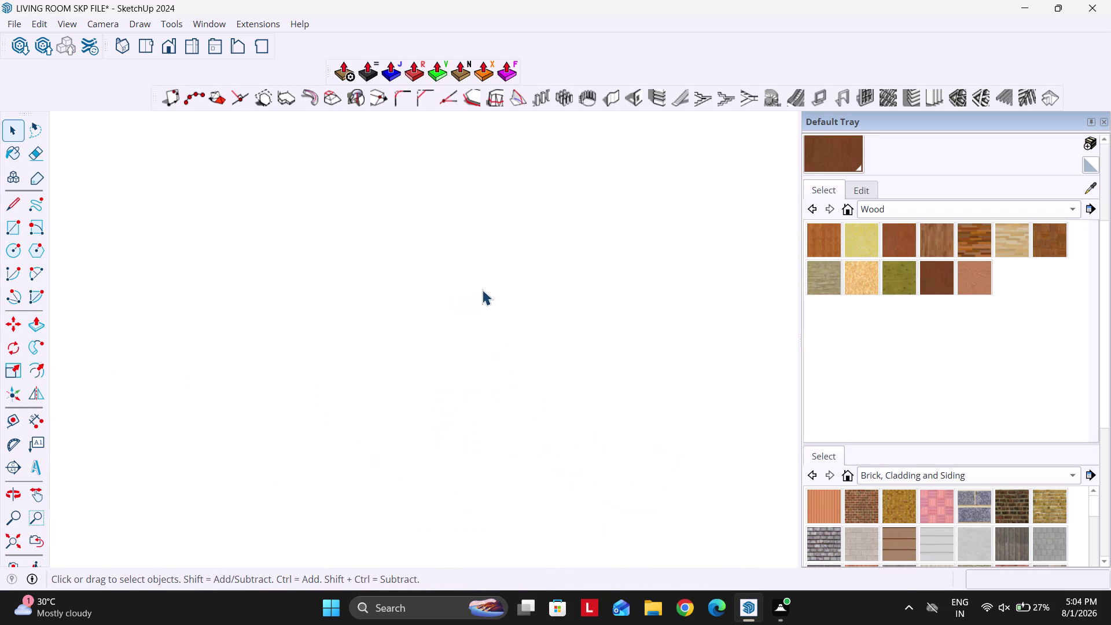
click(19, 537)
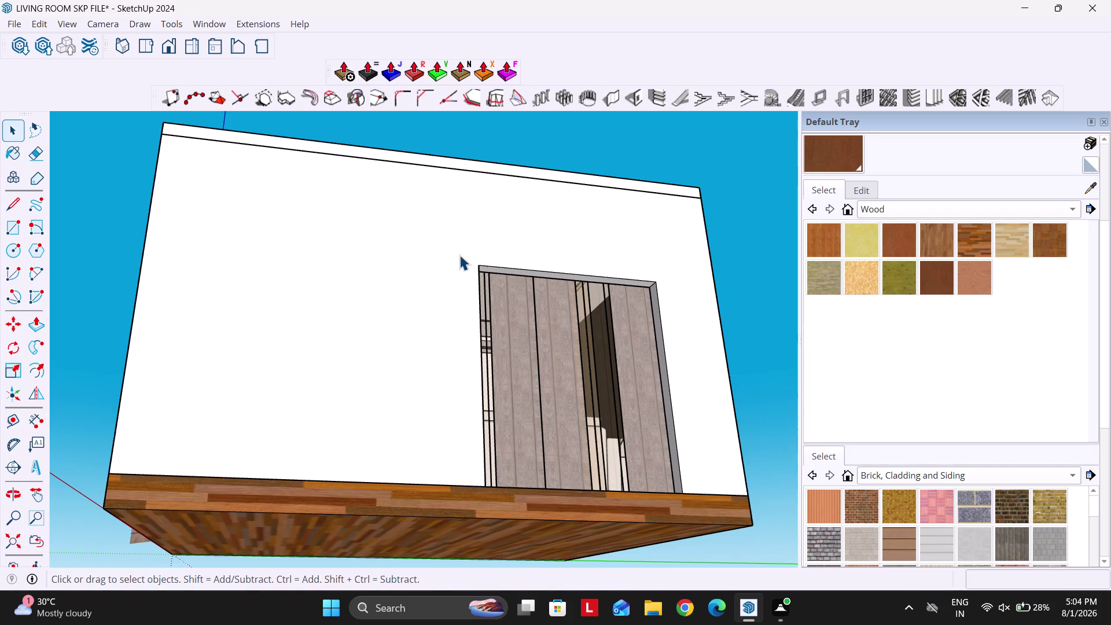
middle_drag(391, 269, 576, 294)
scroll(down, 3)
middle_drag(237, 320, 427, 290)
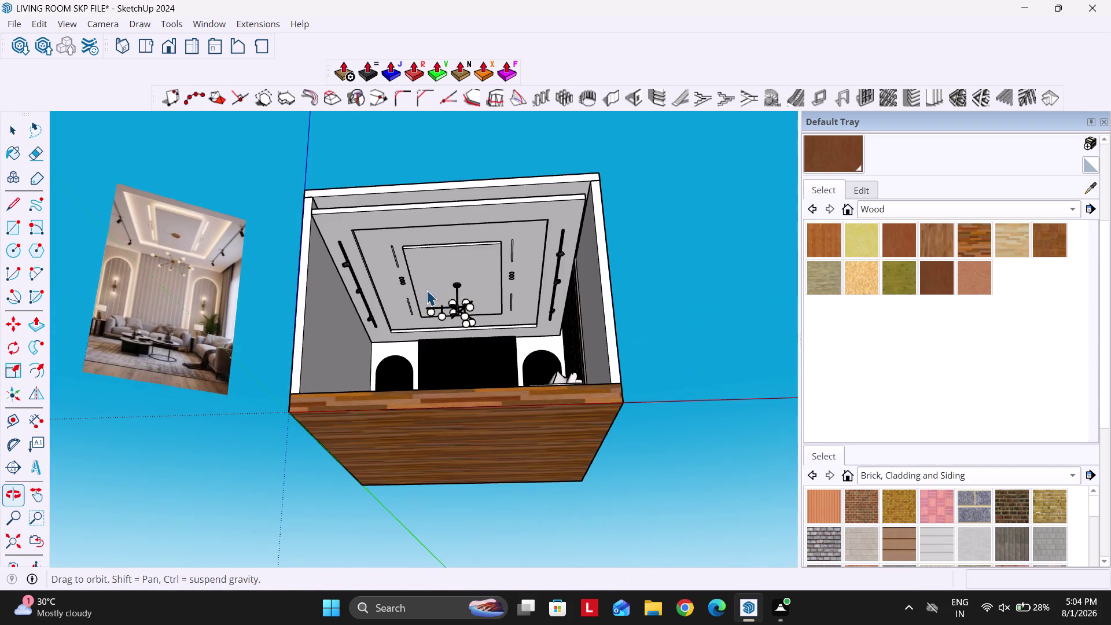
click(463, 154)
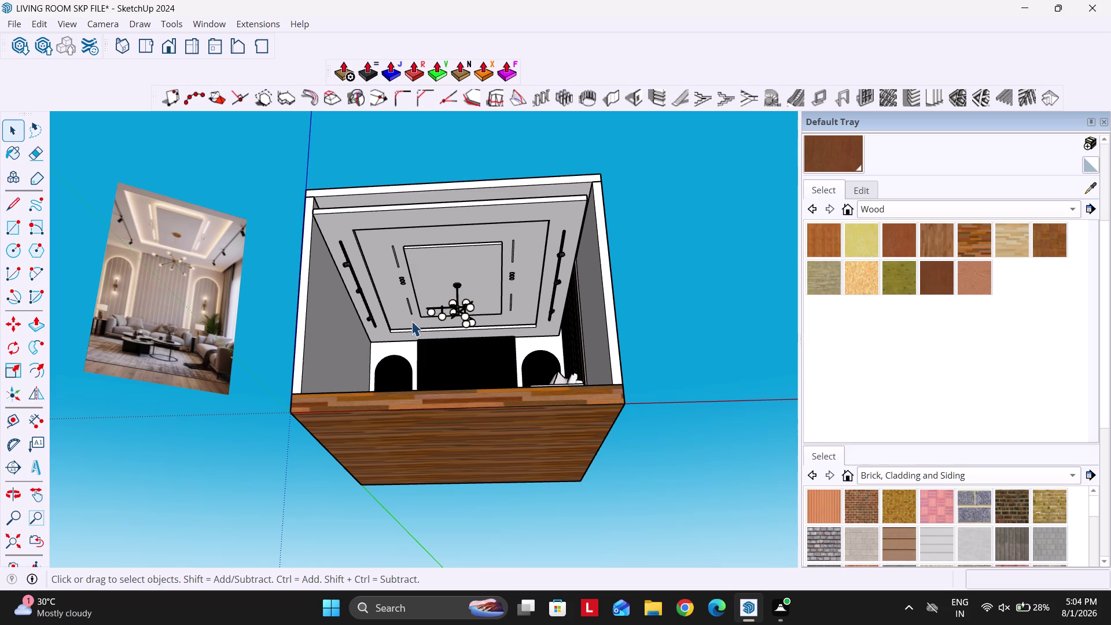
click(15, 537)
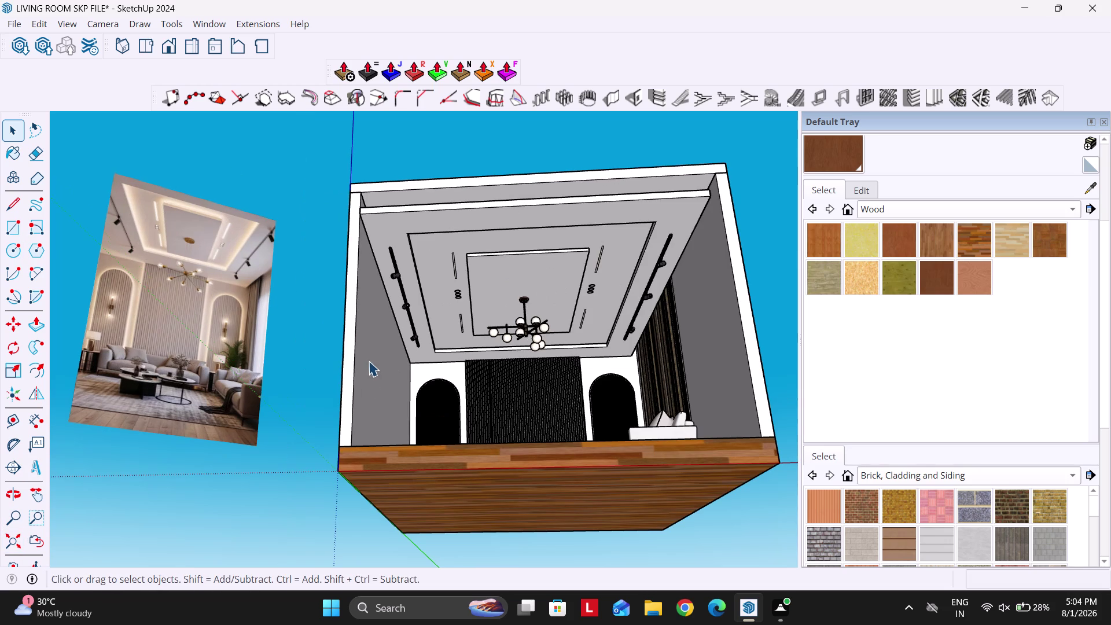
scroll(down, 3)
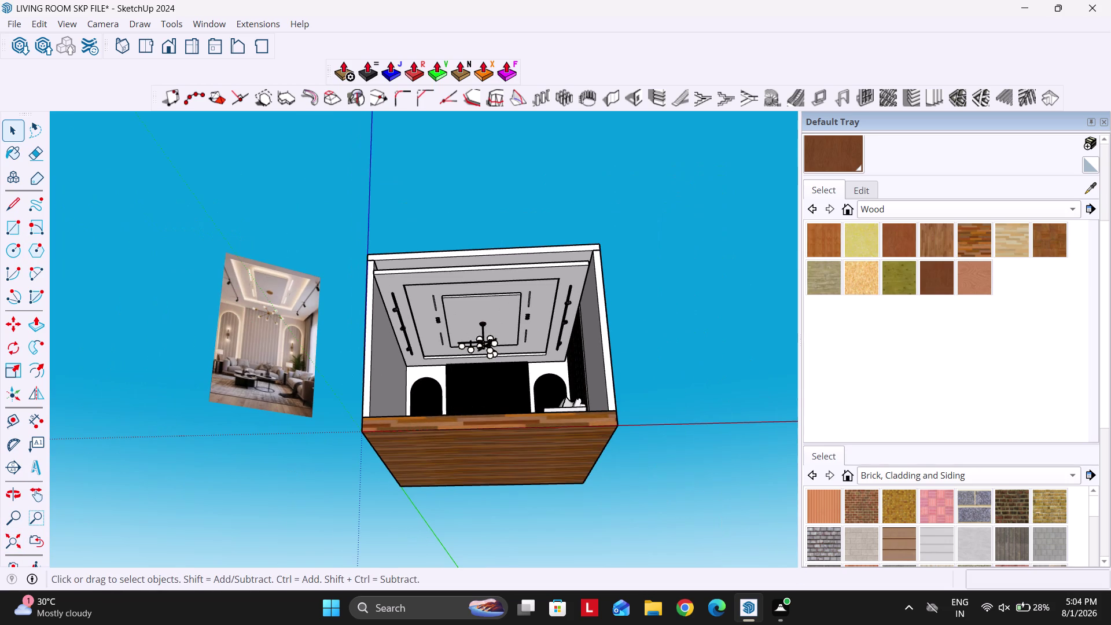